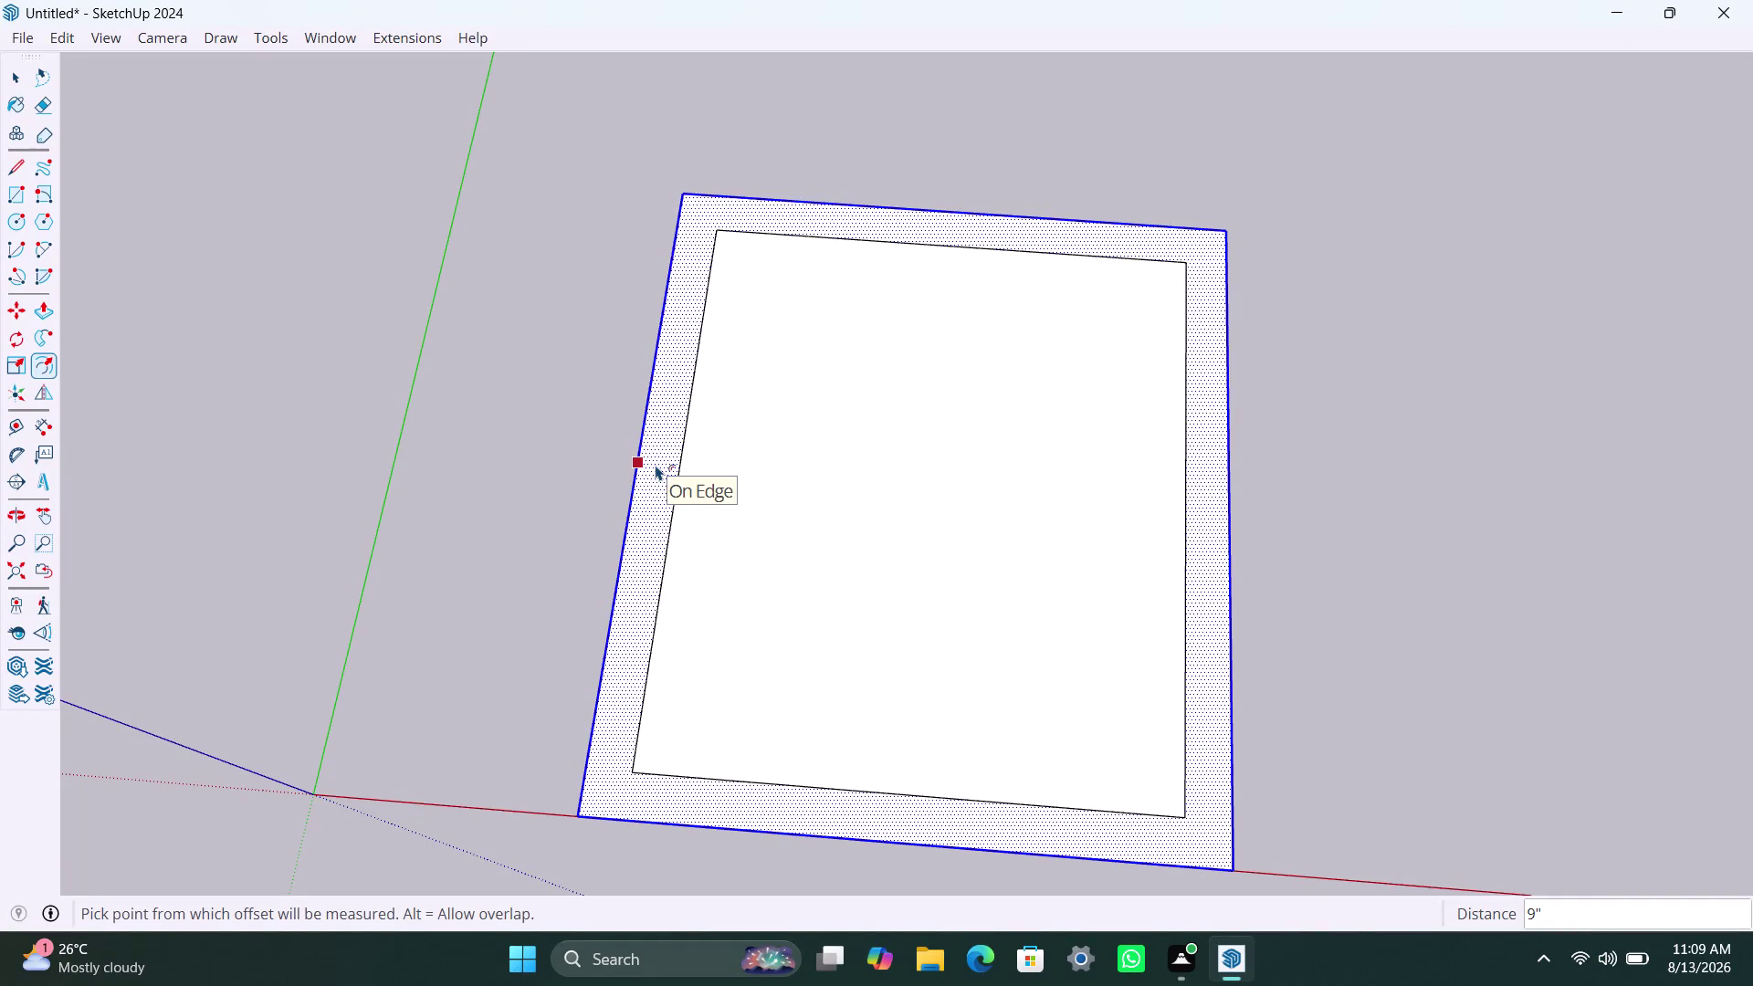
Add an extra outline inside the inner square, then undo it.
key(Escape)
click(655, 464)
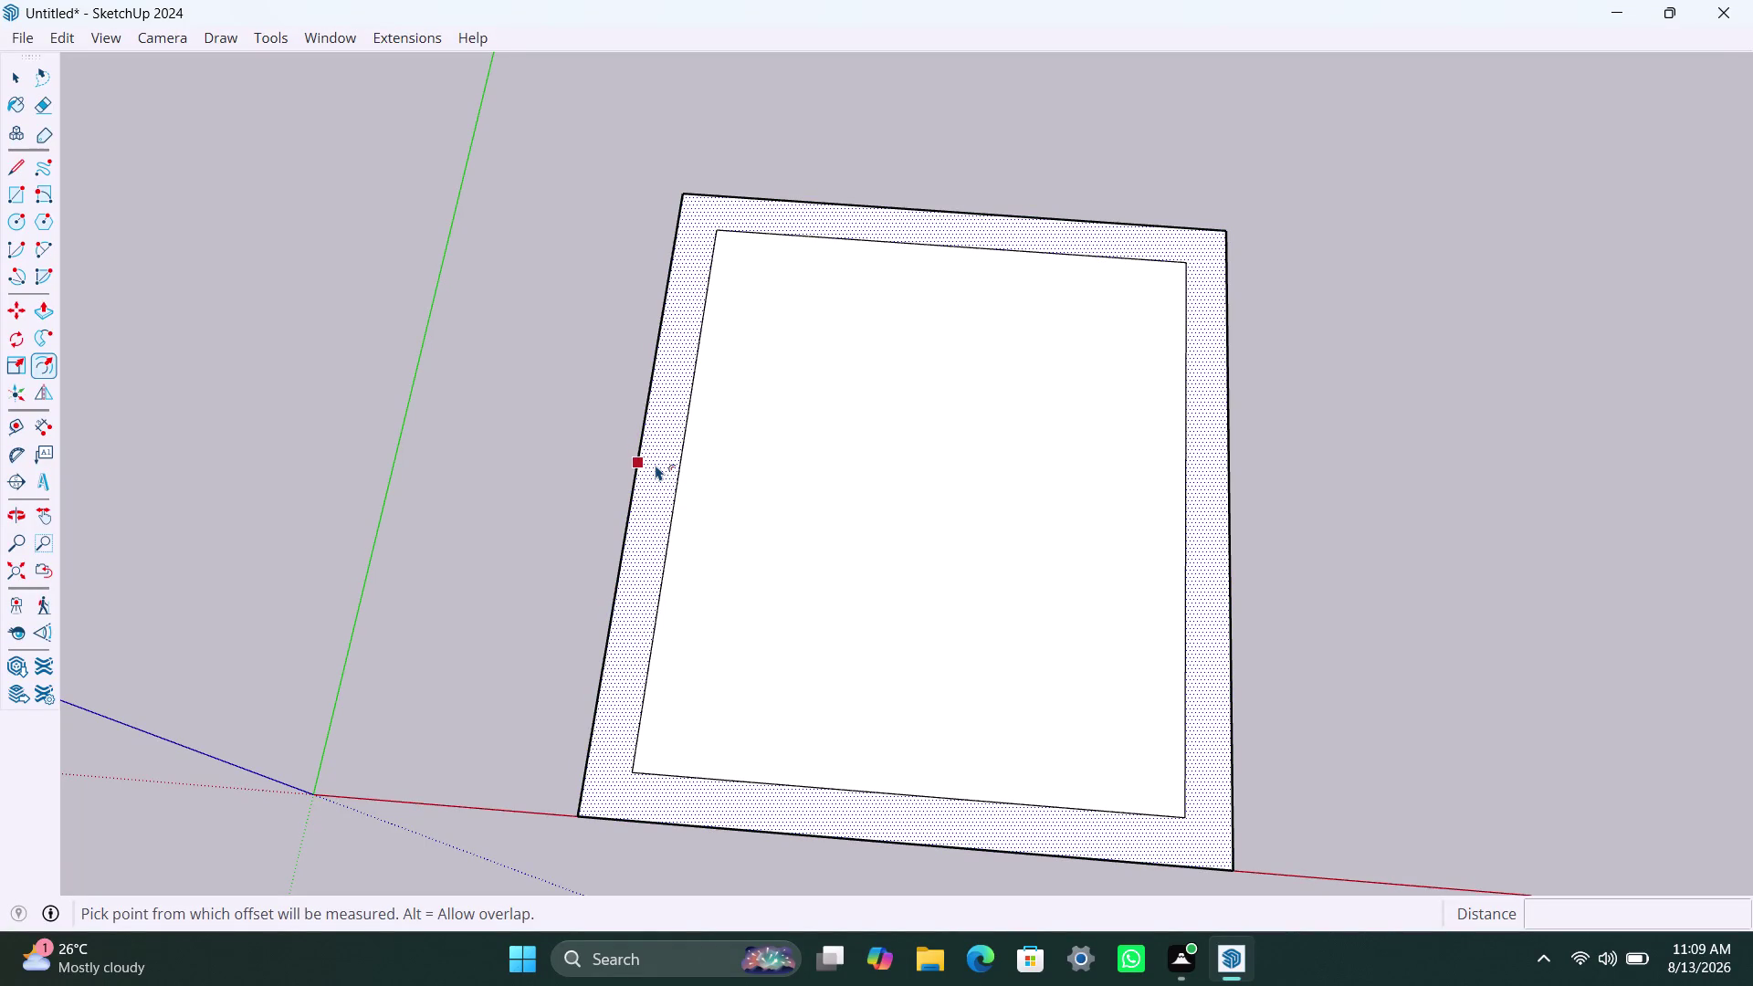
key(Escape)
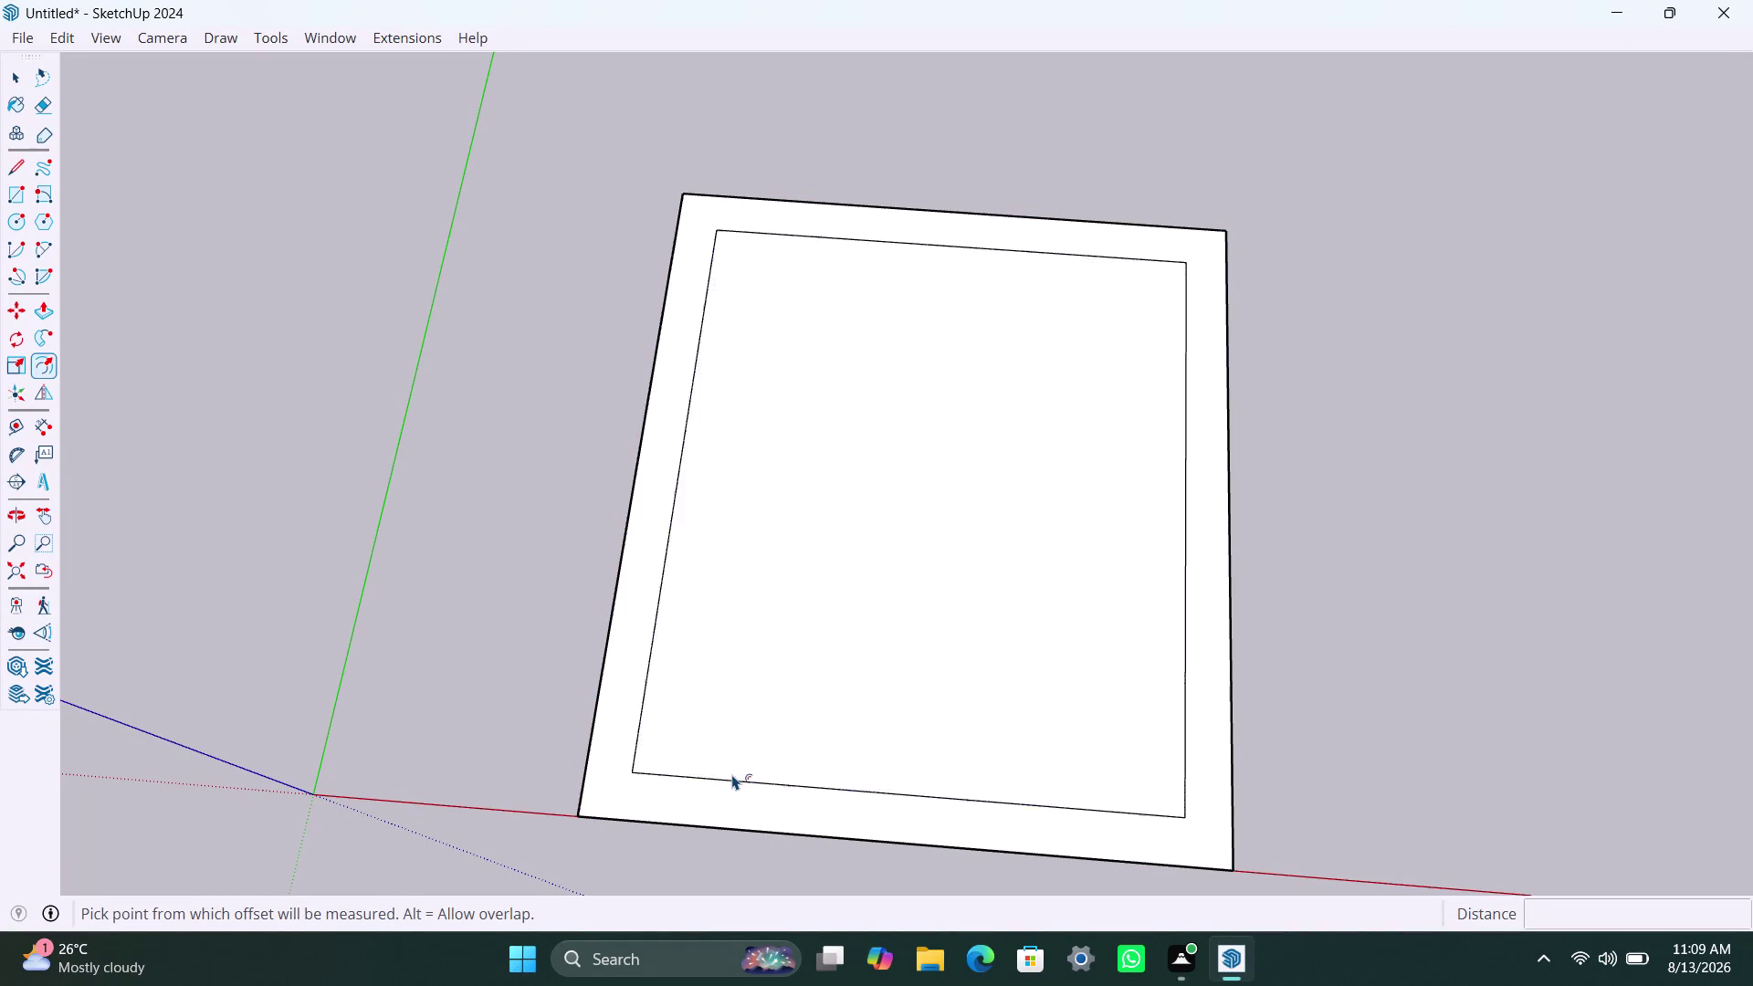
key(Escape)
click(746, 780)
double_click(761, 781)
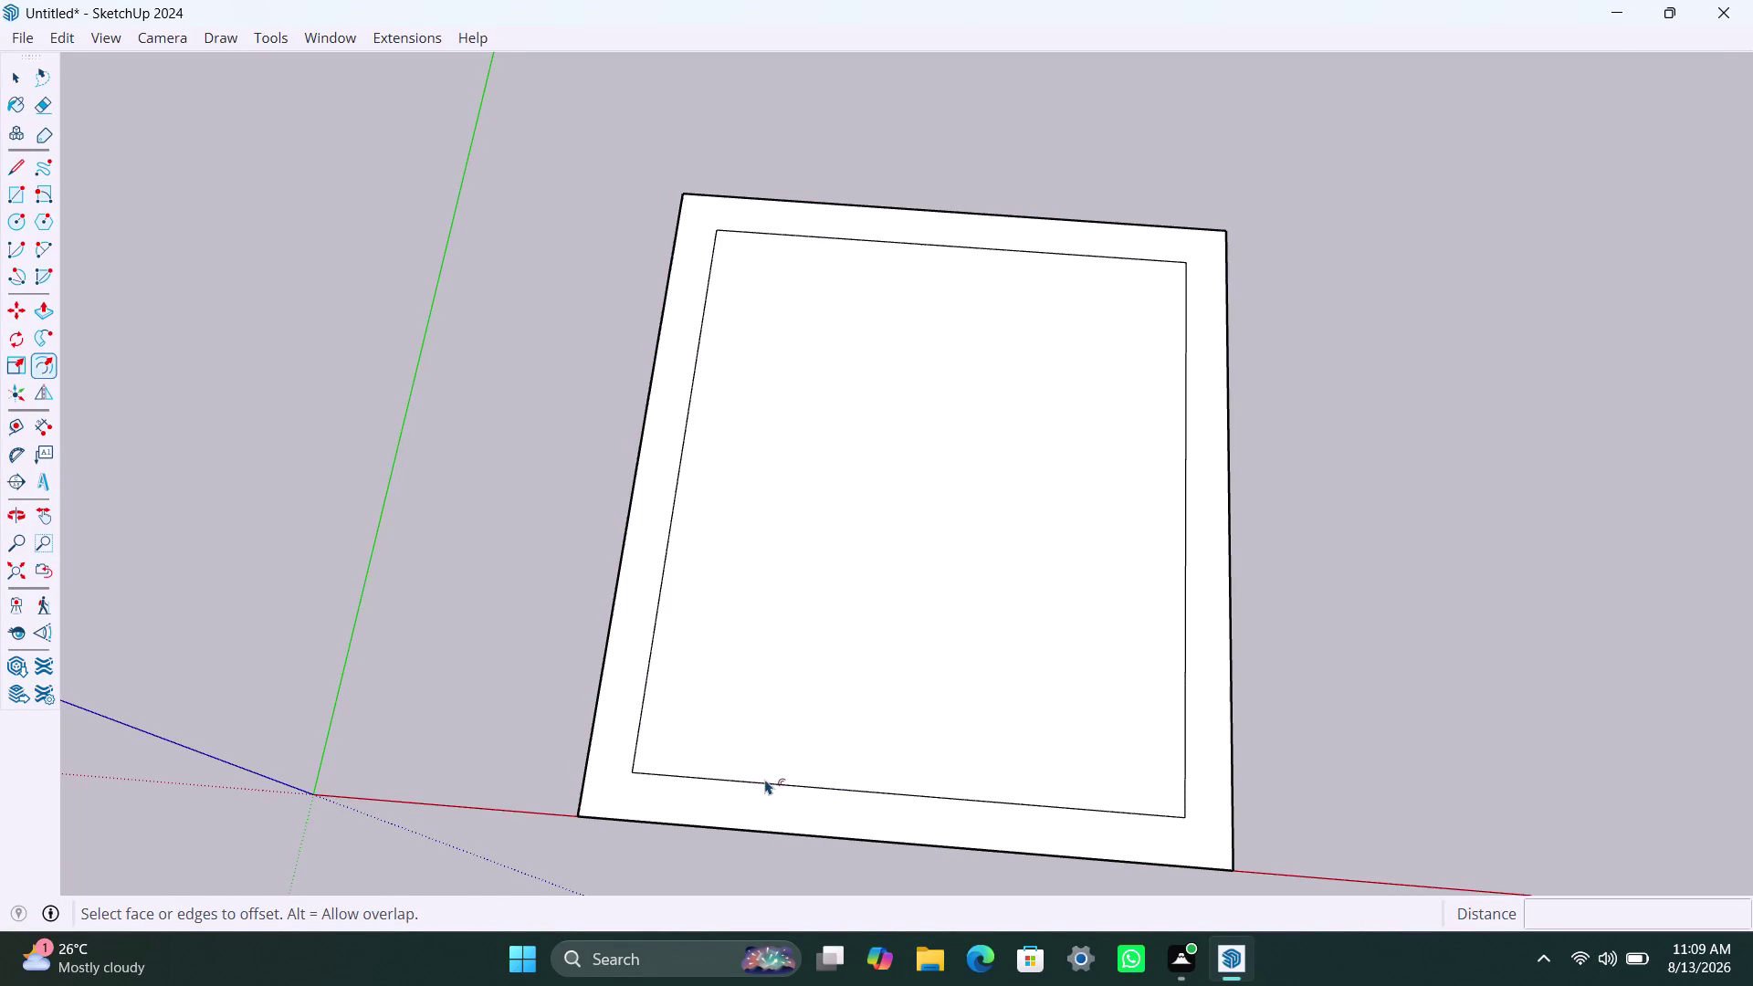
double_click(769, 779)
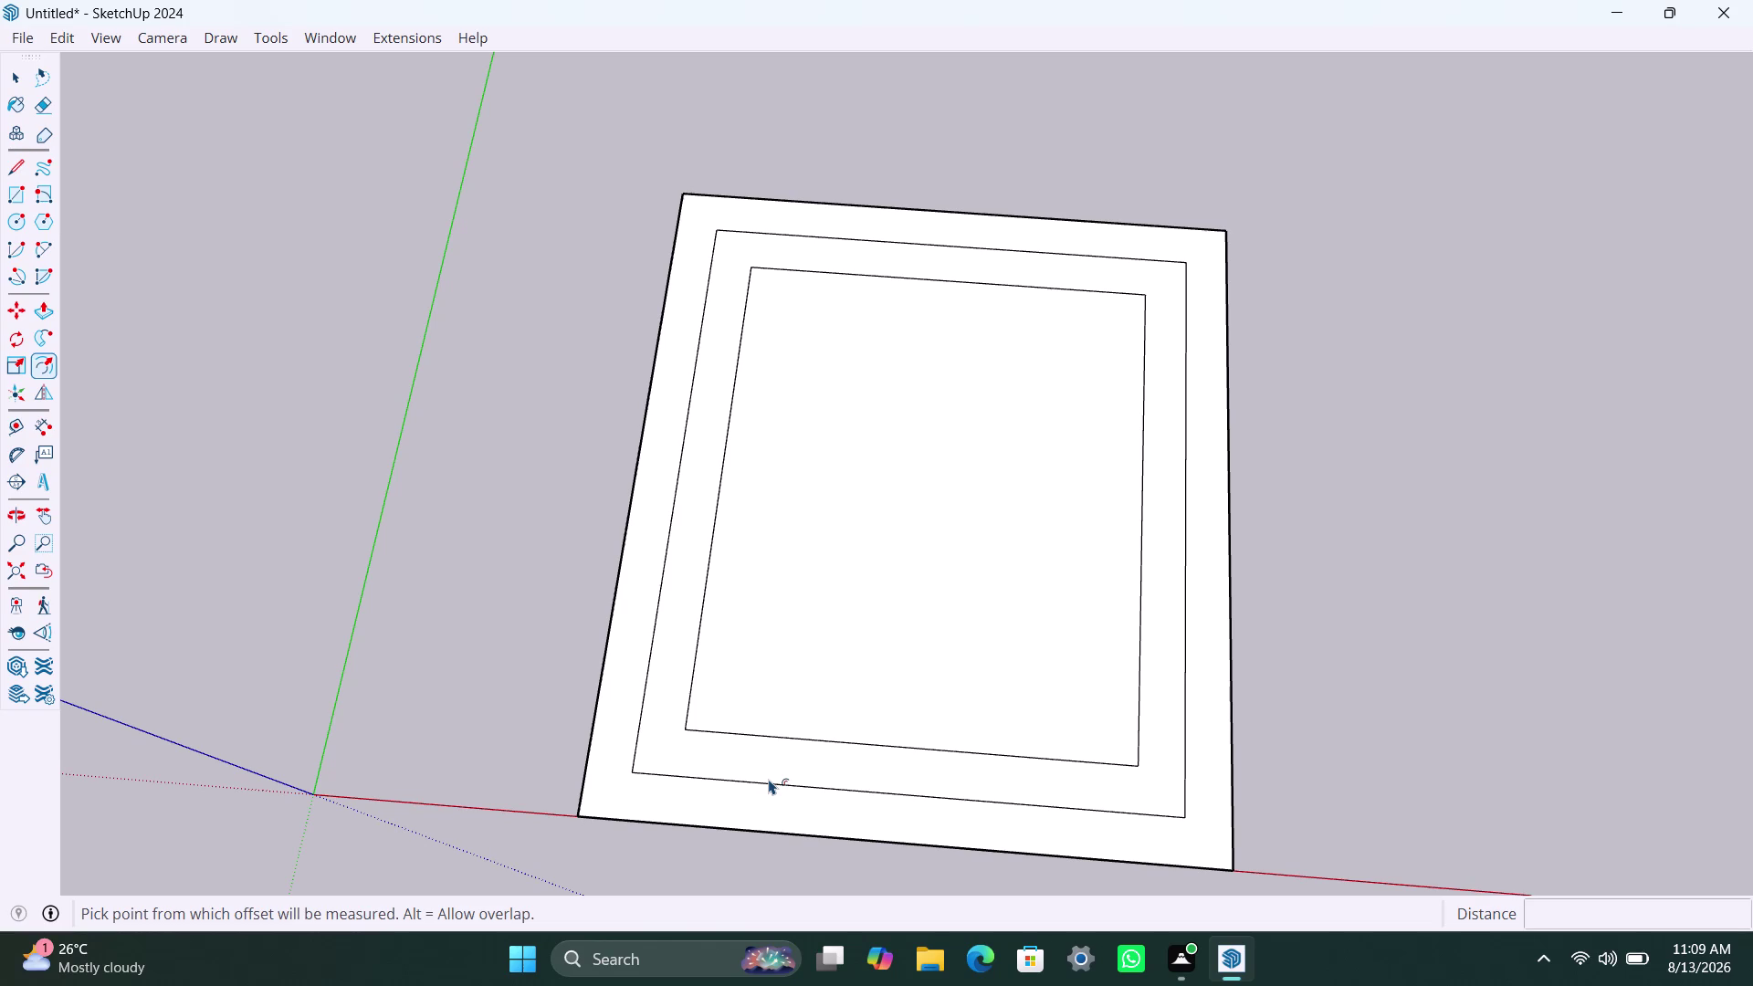
key(ctrl+z)
key(Escape)
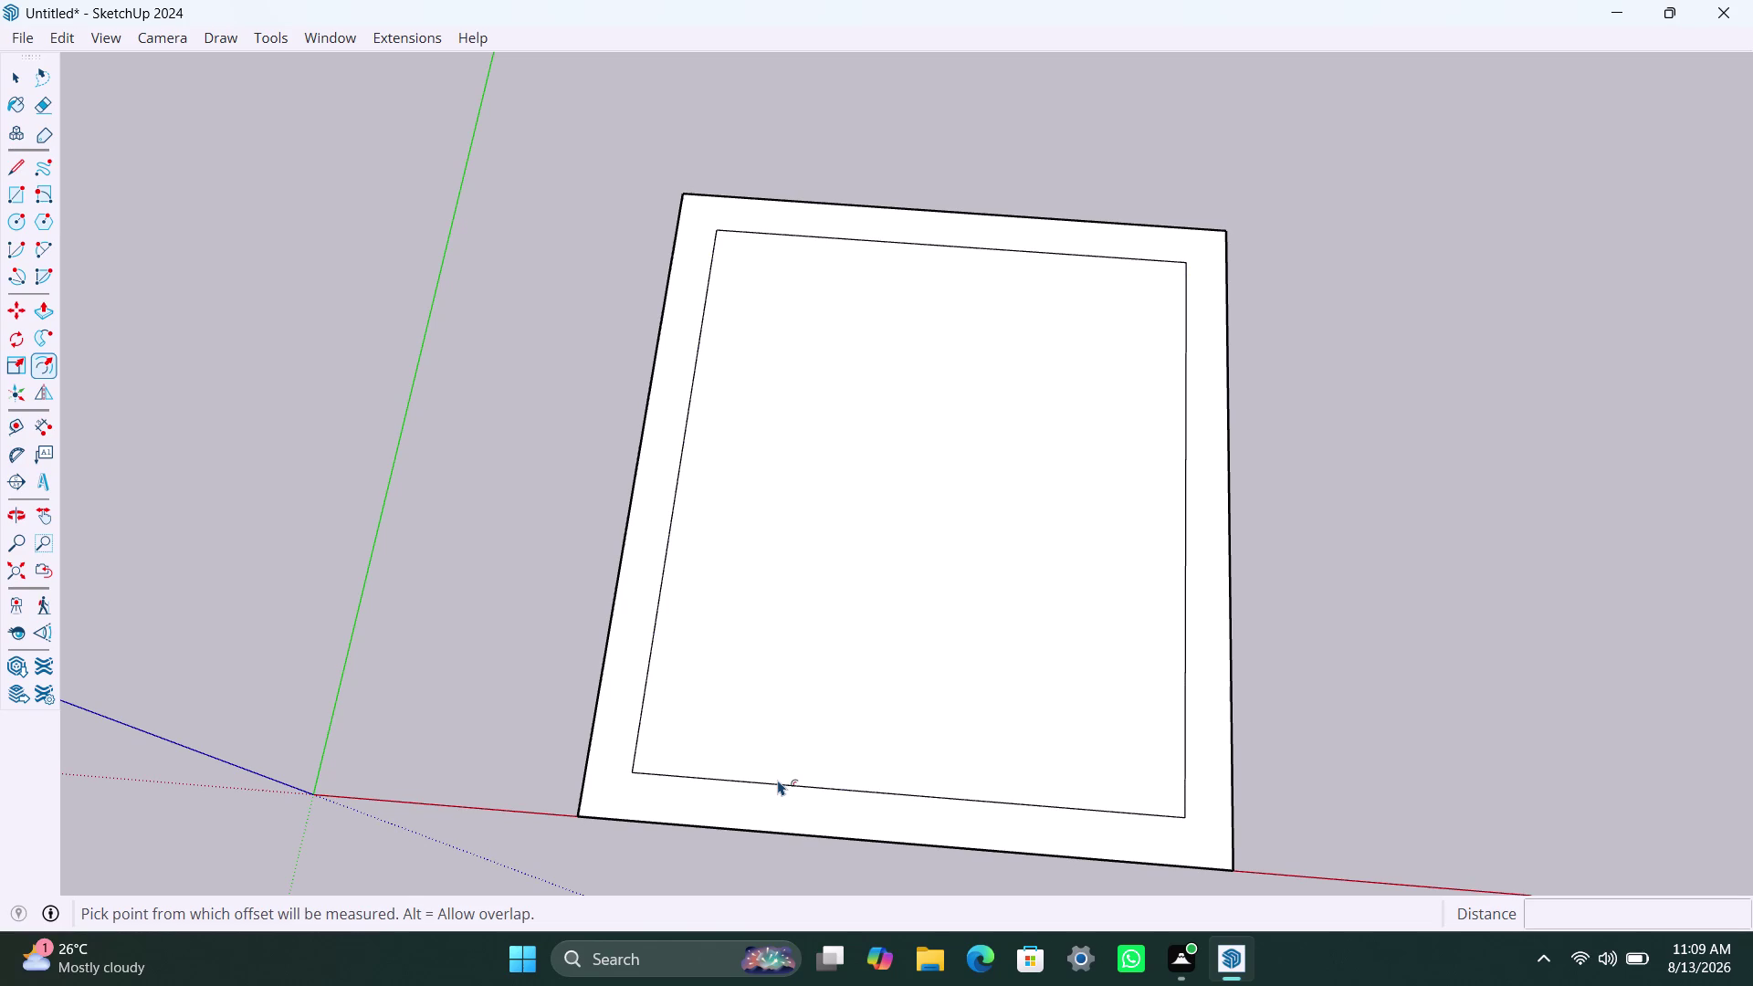
Select the inner face, then just its bottom inner edge.
key(space)
click(778, 779)
click(780, 780)
double_click(783, 785)
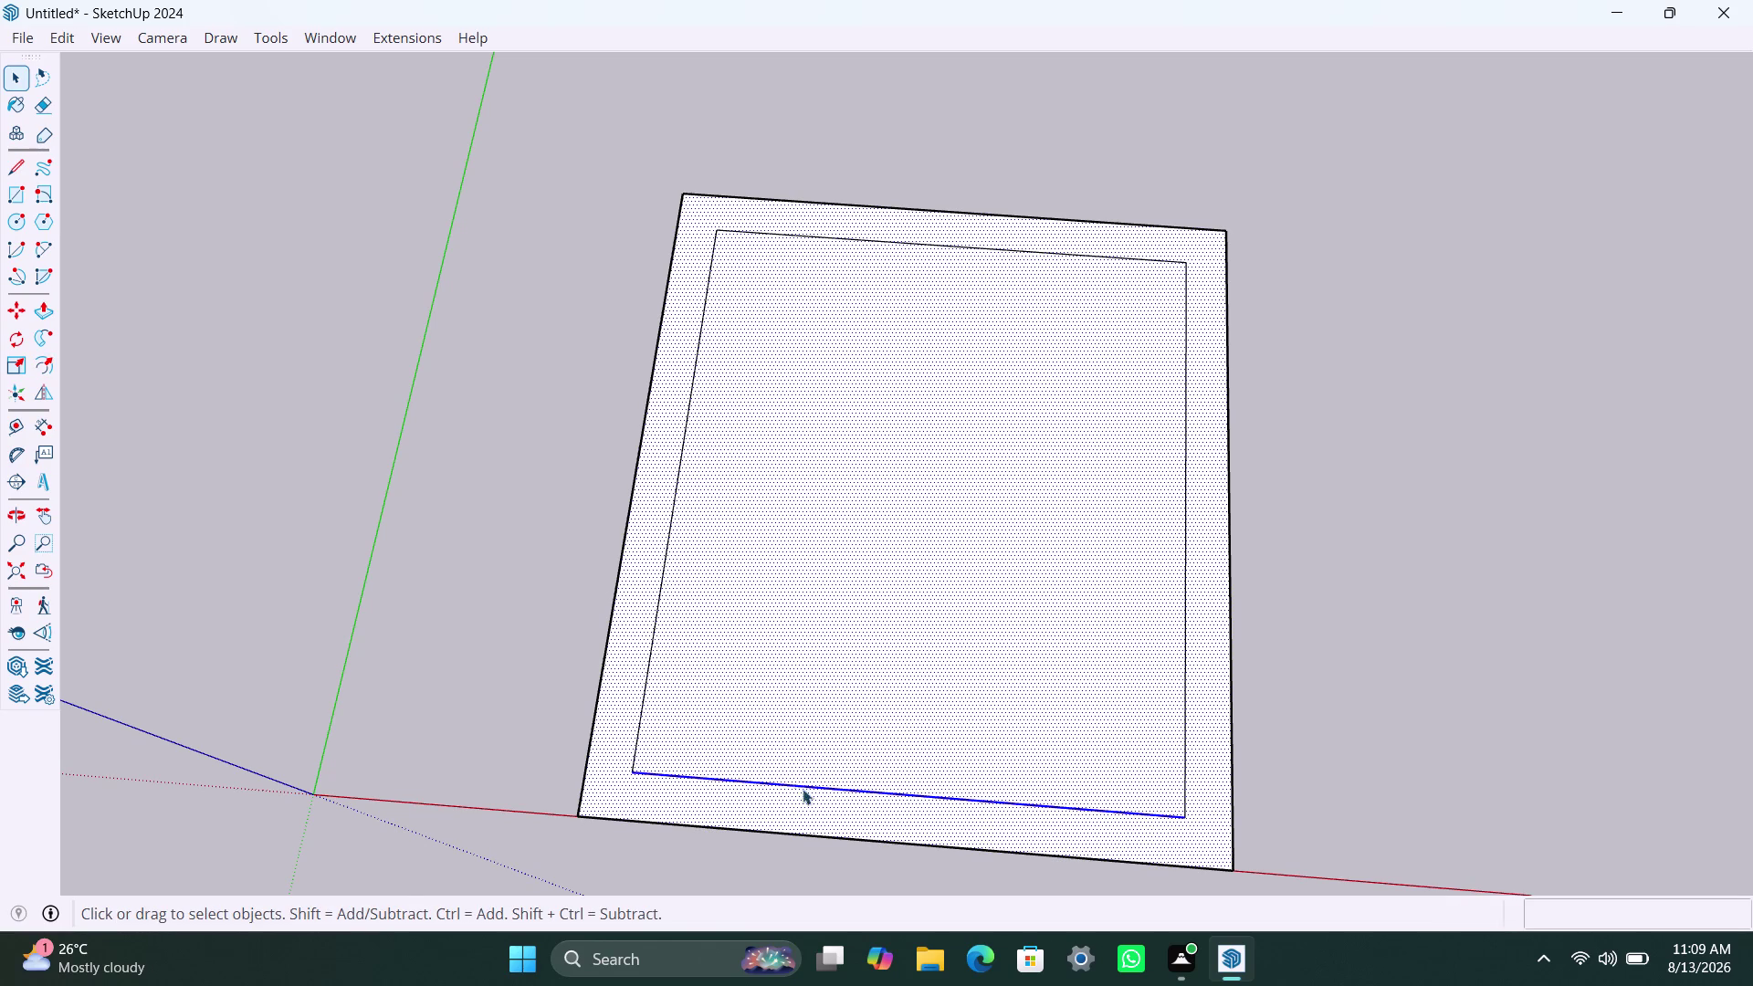
click(844, 788)
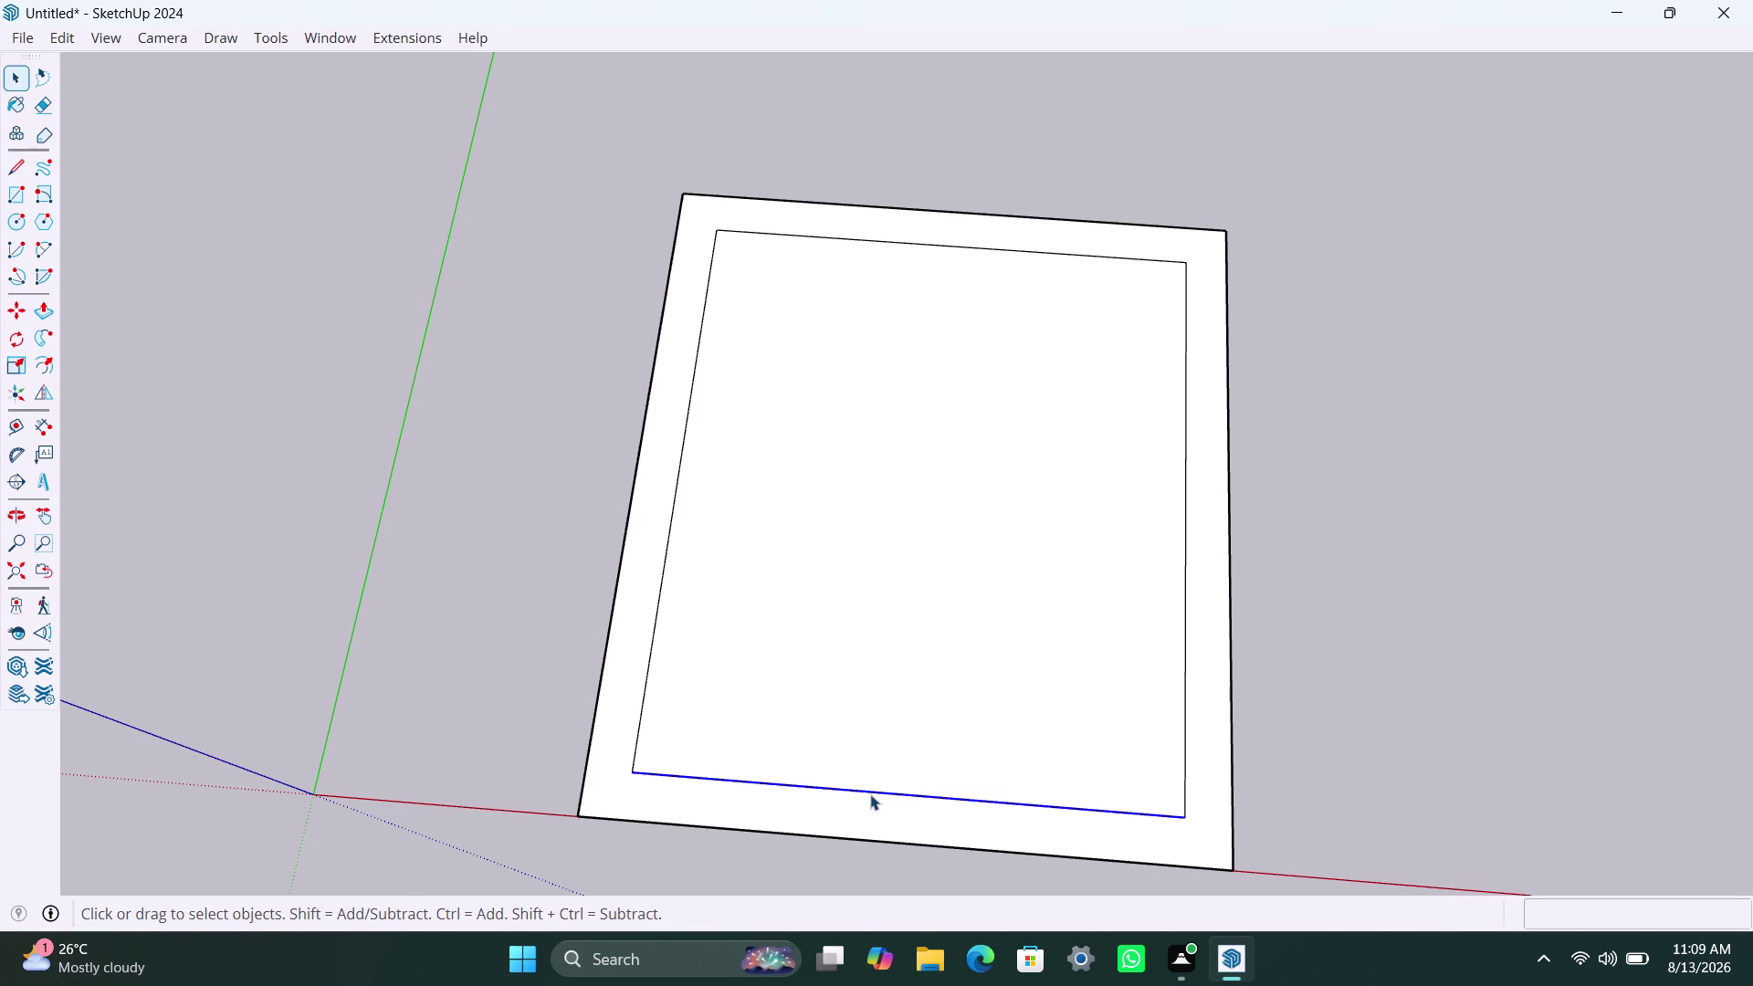
Move the bottom inner edge onto the outer bottom edge, then undo the move.
key(m)
click(870, 792)
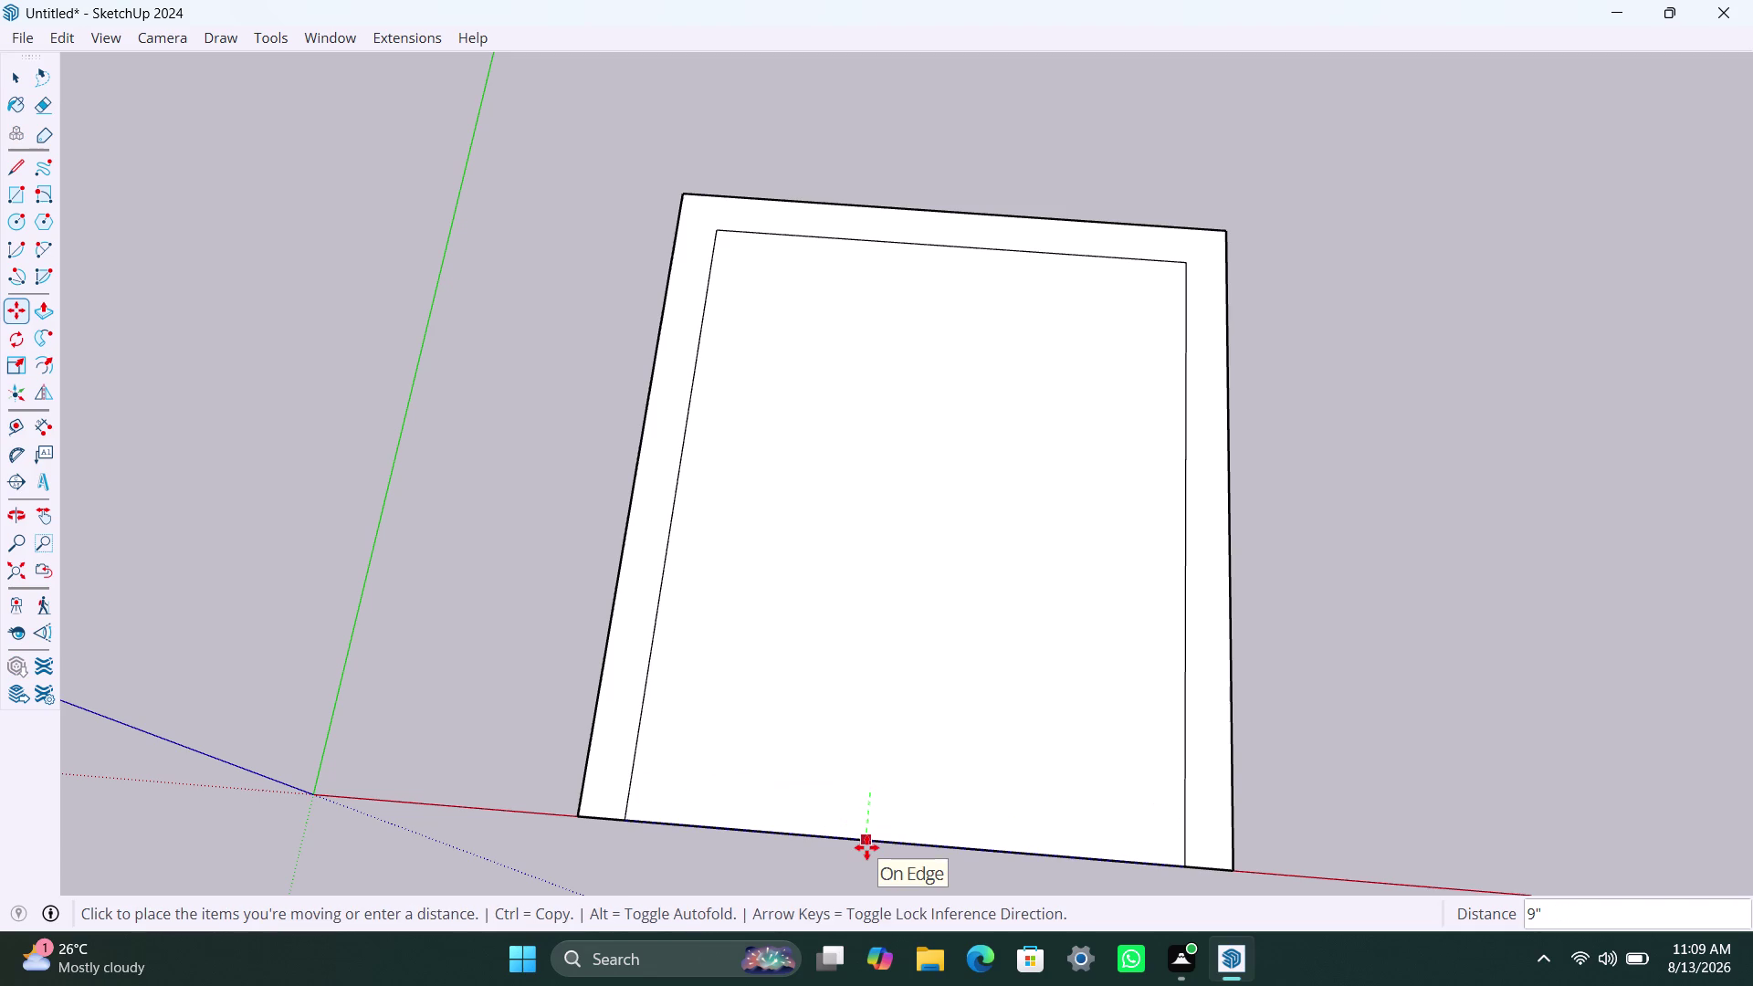
click(867, 847)
key(Escape)
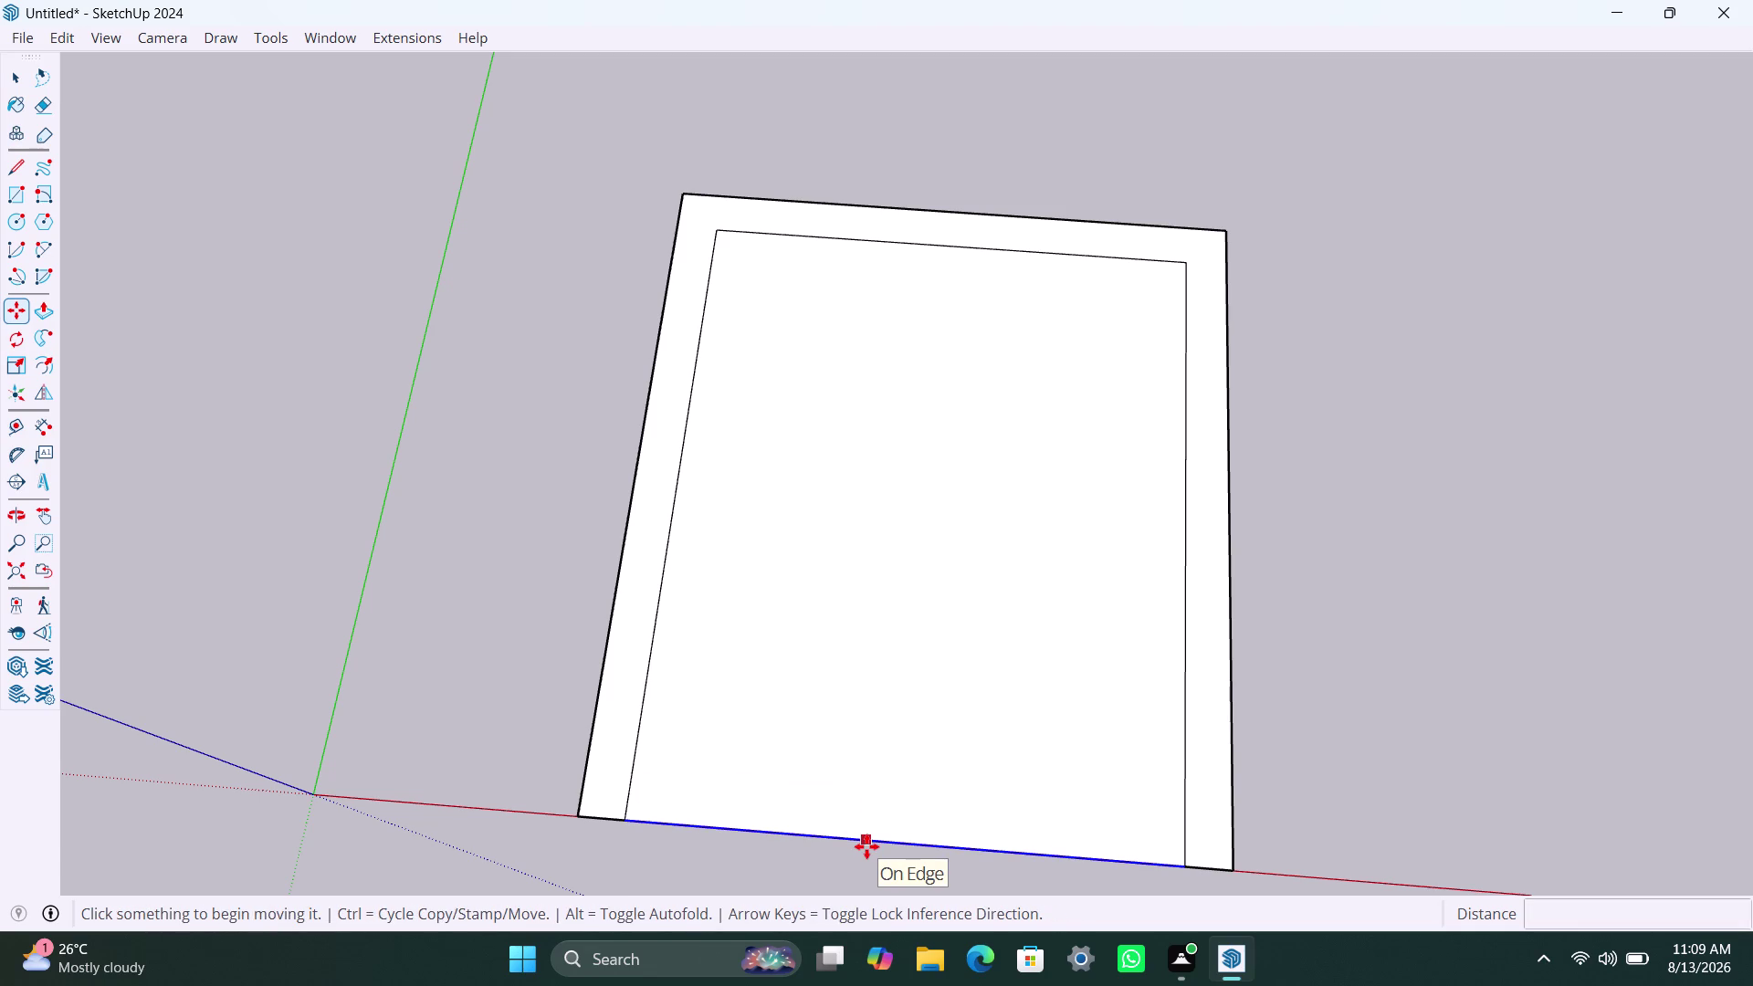
key(Escape)
key(ctrl+z)
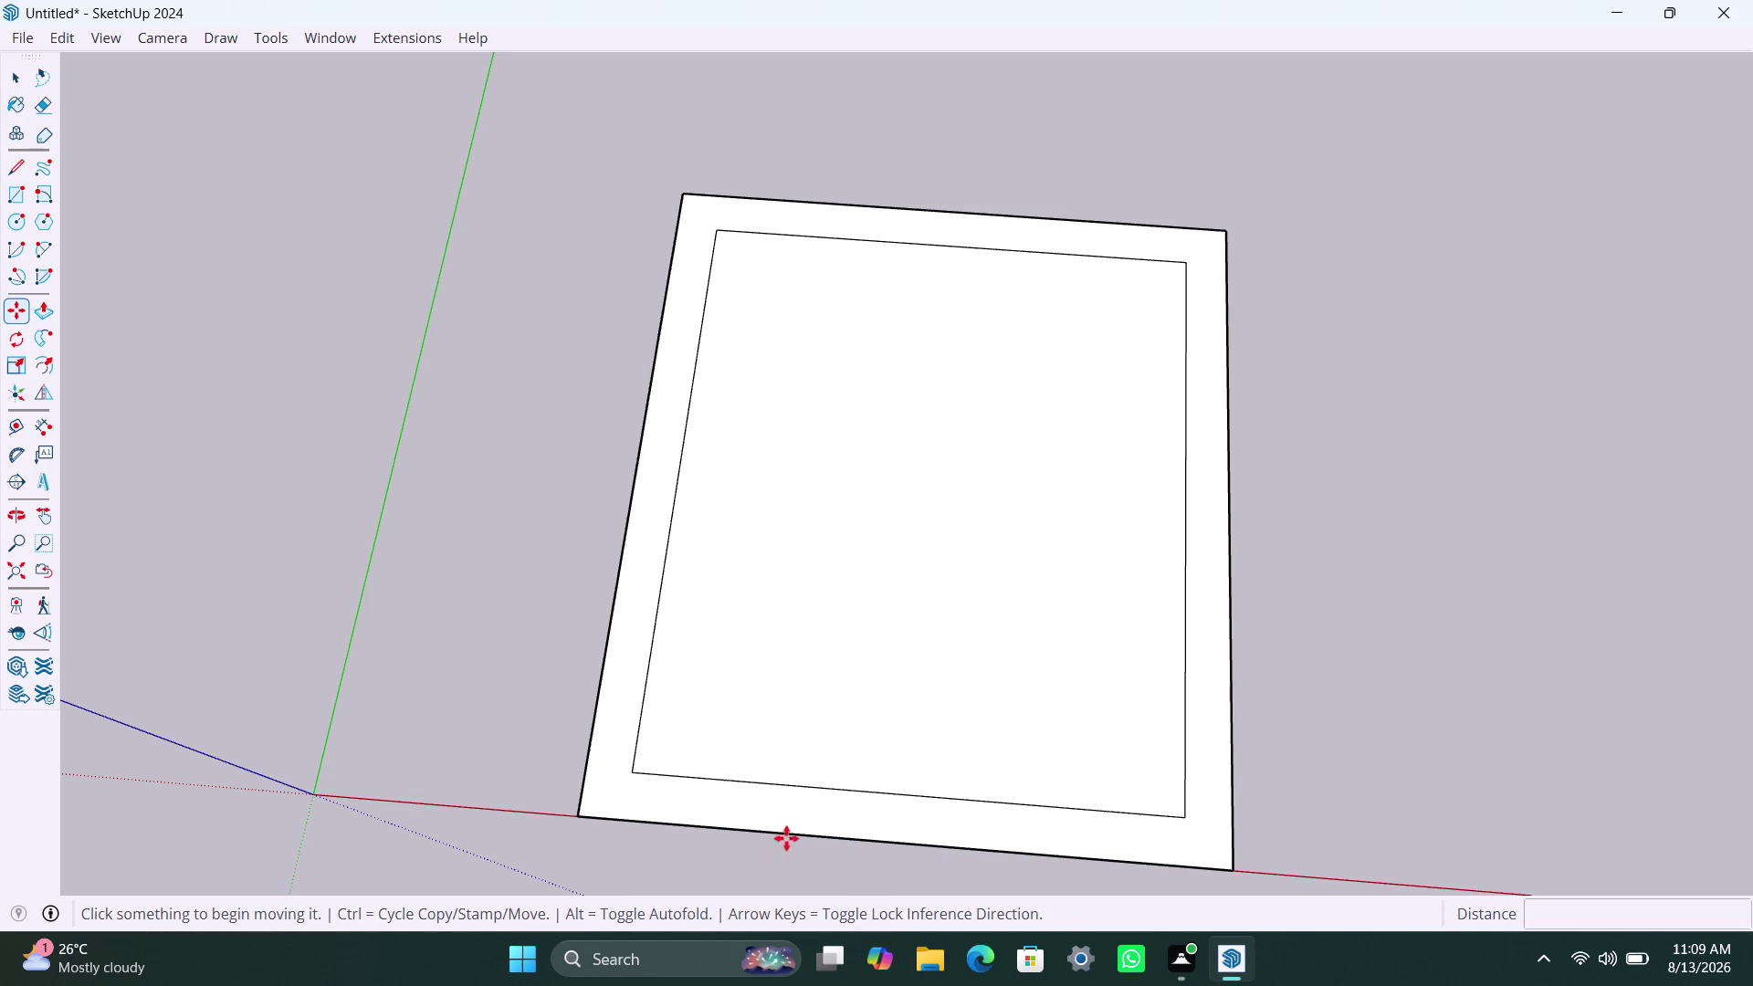
key(Escape)
key(Escape)
key(Escape)
key(Escape)
key(Escape)
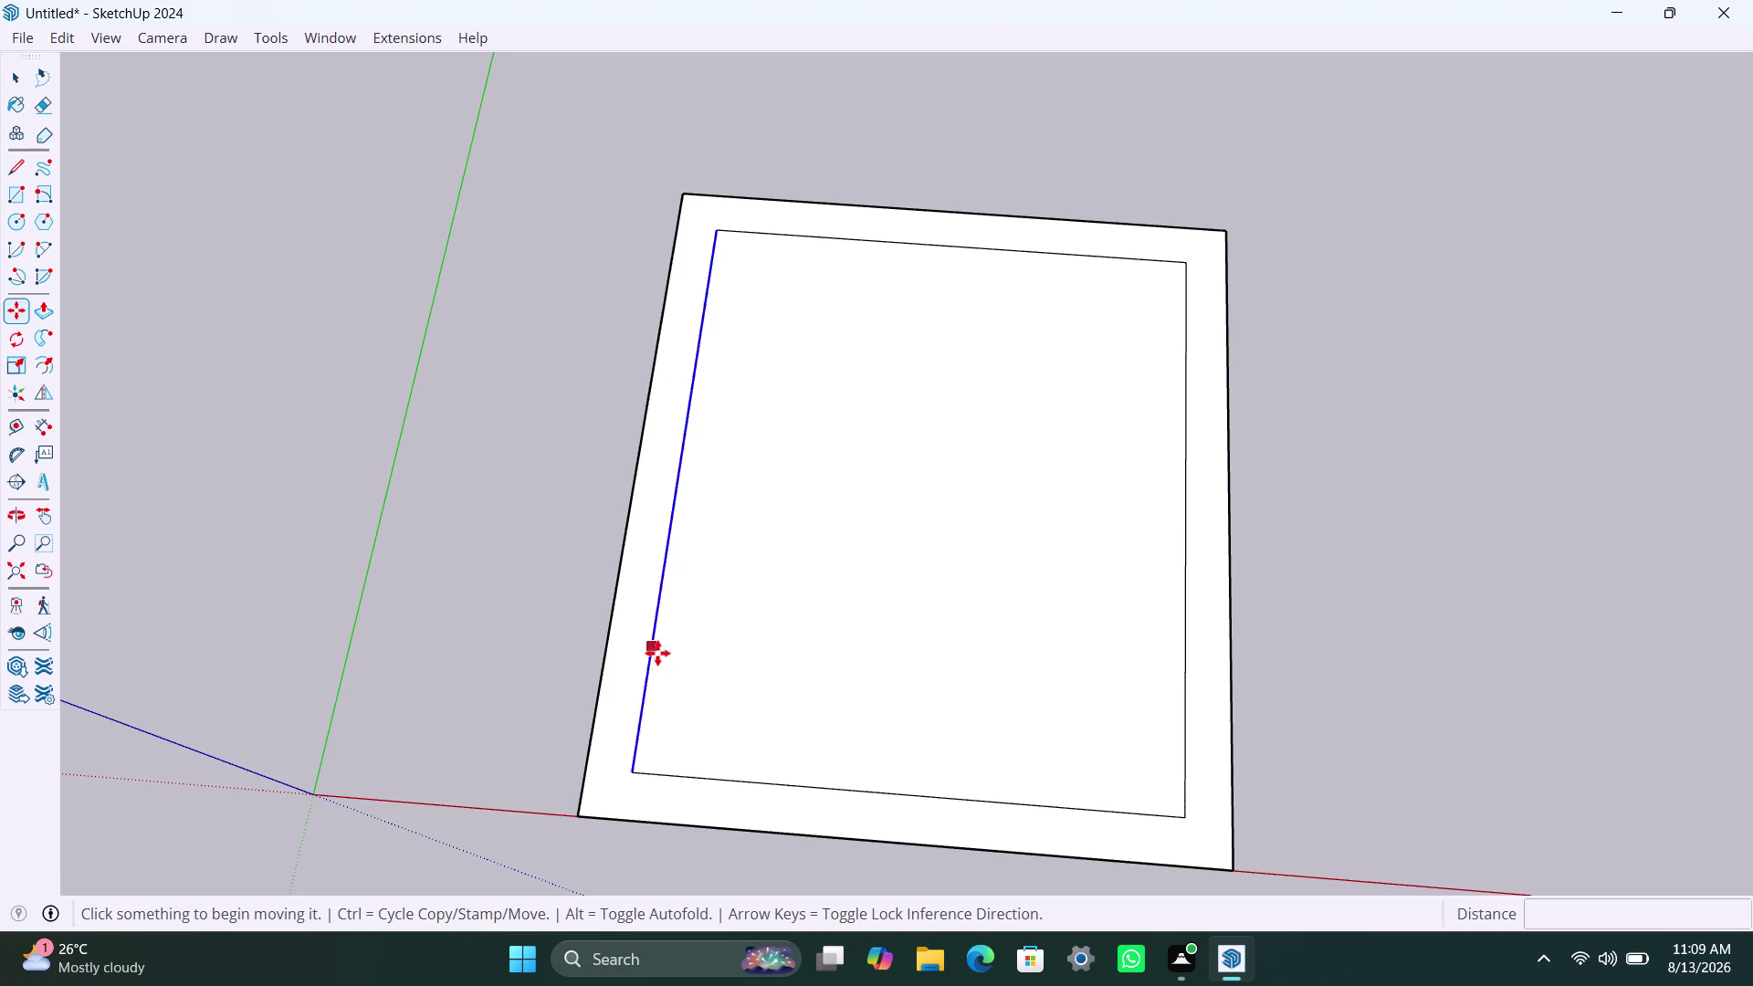
key(space)
Push/Pull the outer border ring up 10'6" into walls.
key(p)
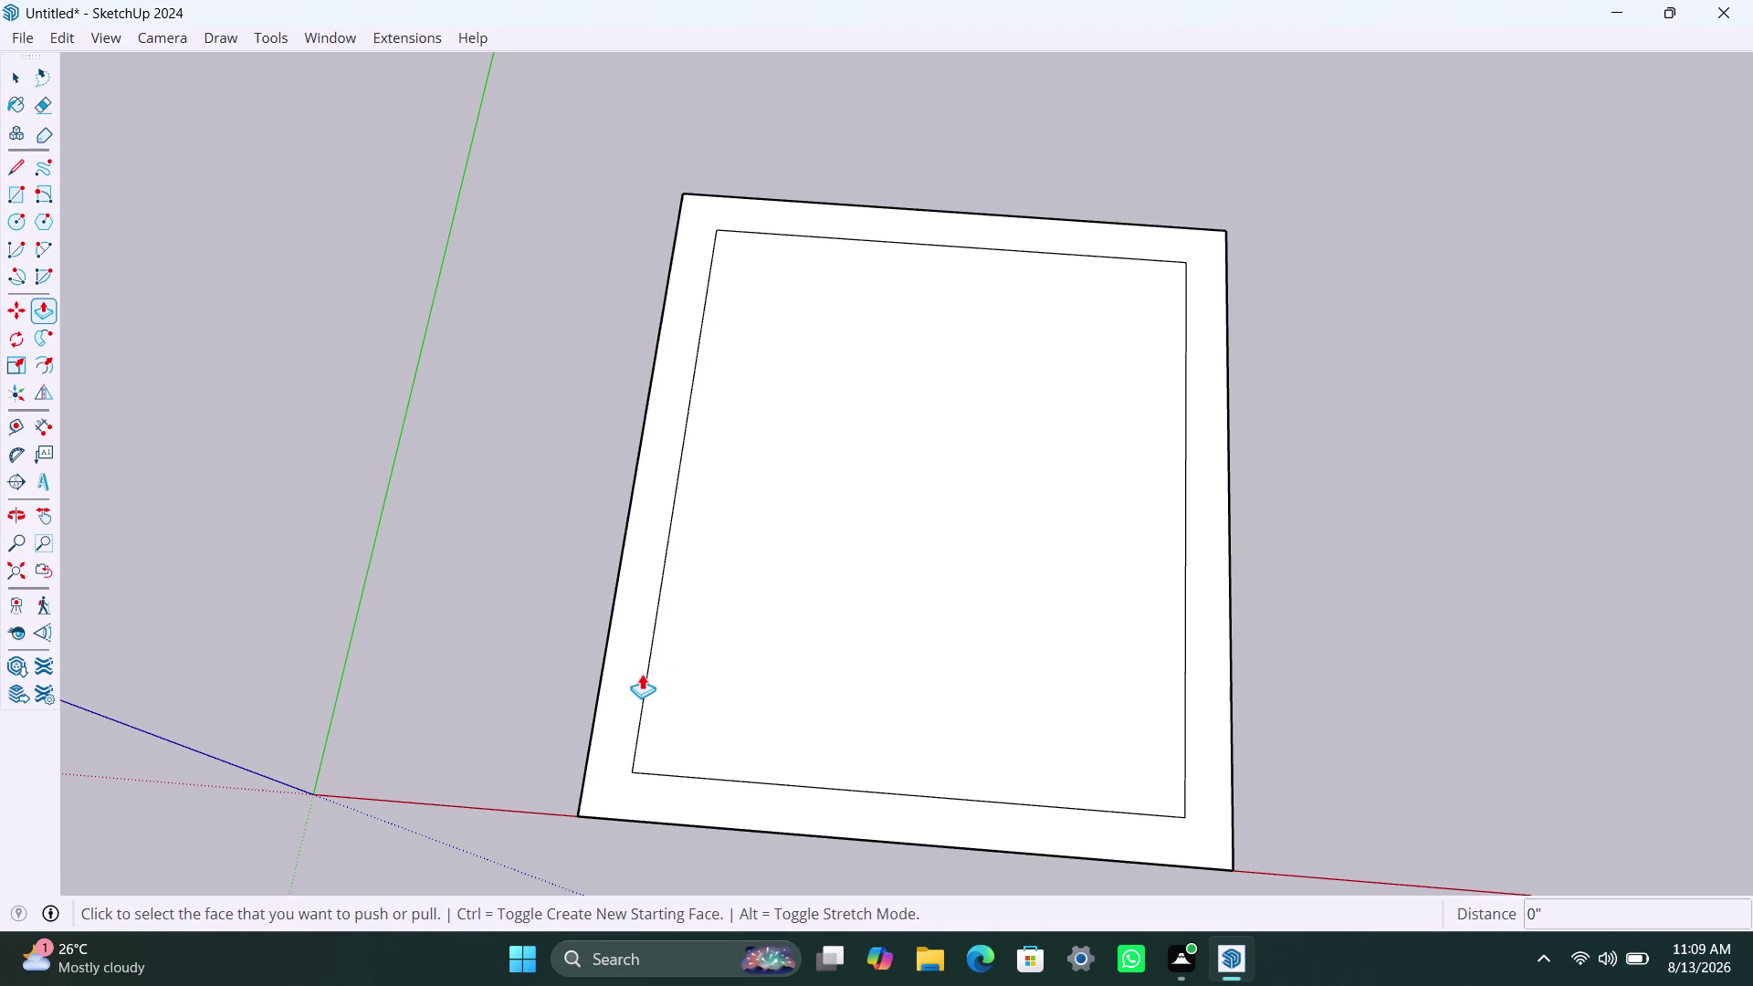
click(628, 671)
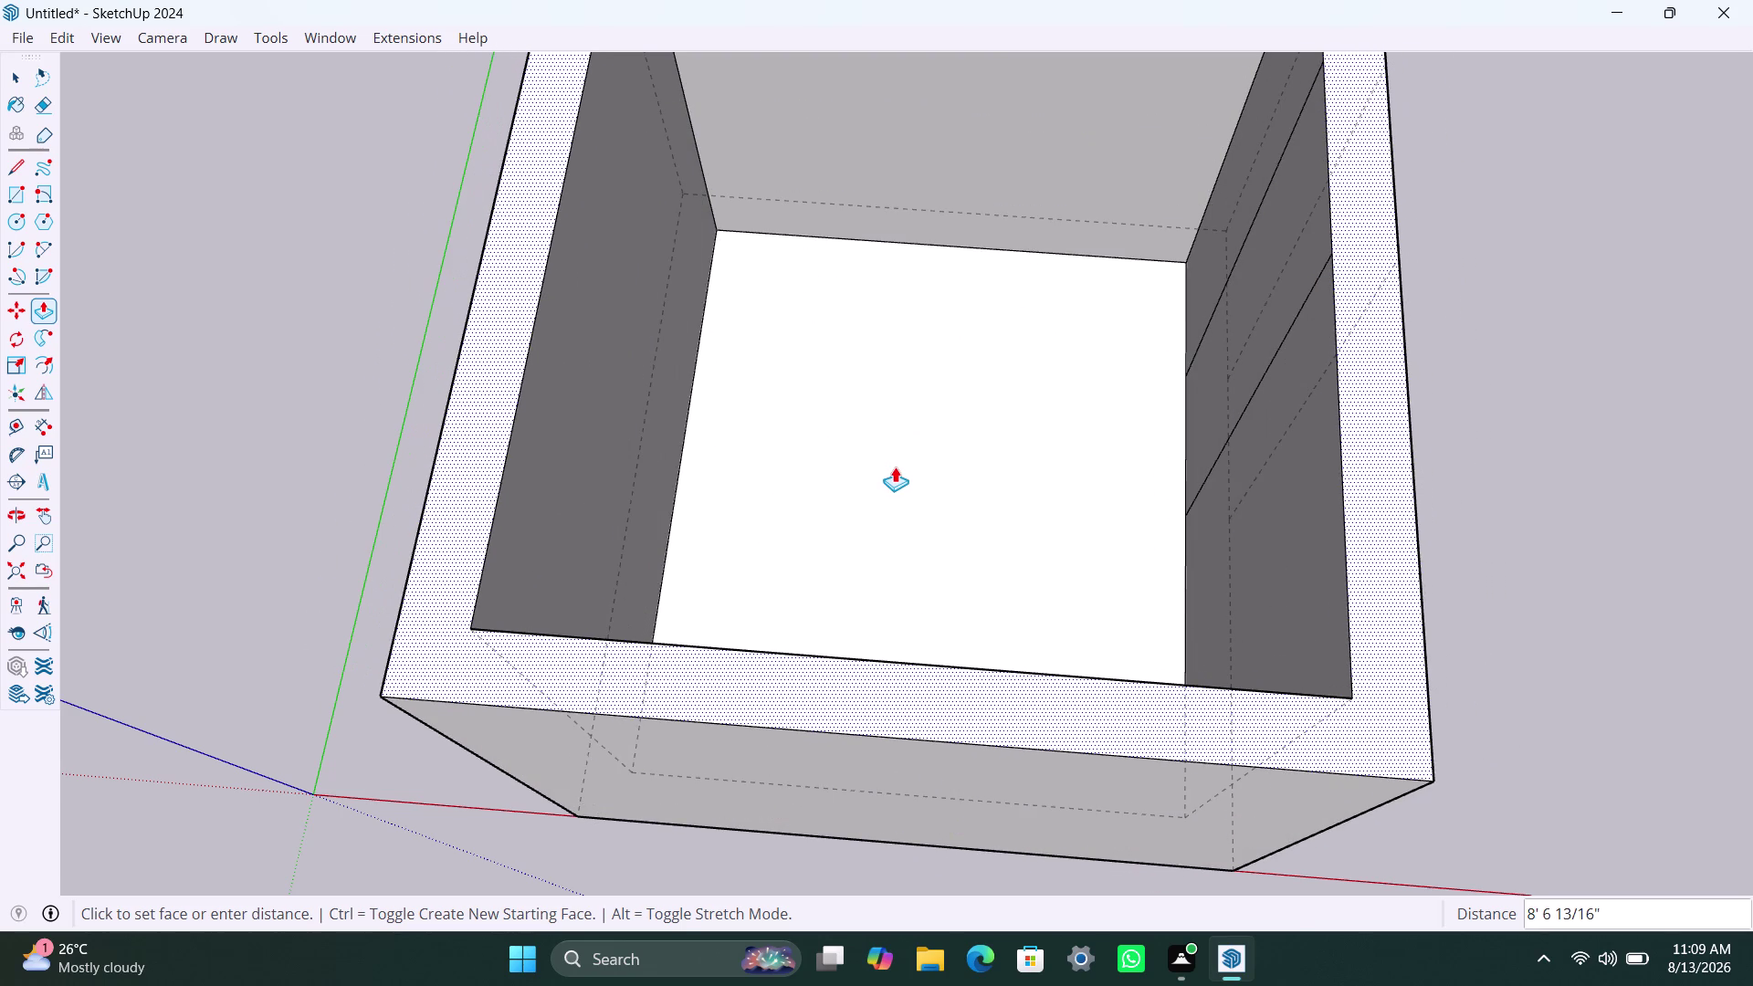
text(10')
text(6")
key(Return)
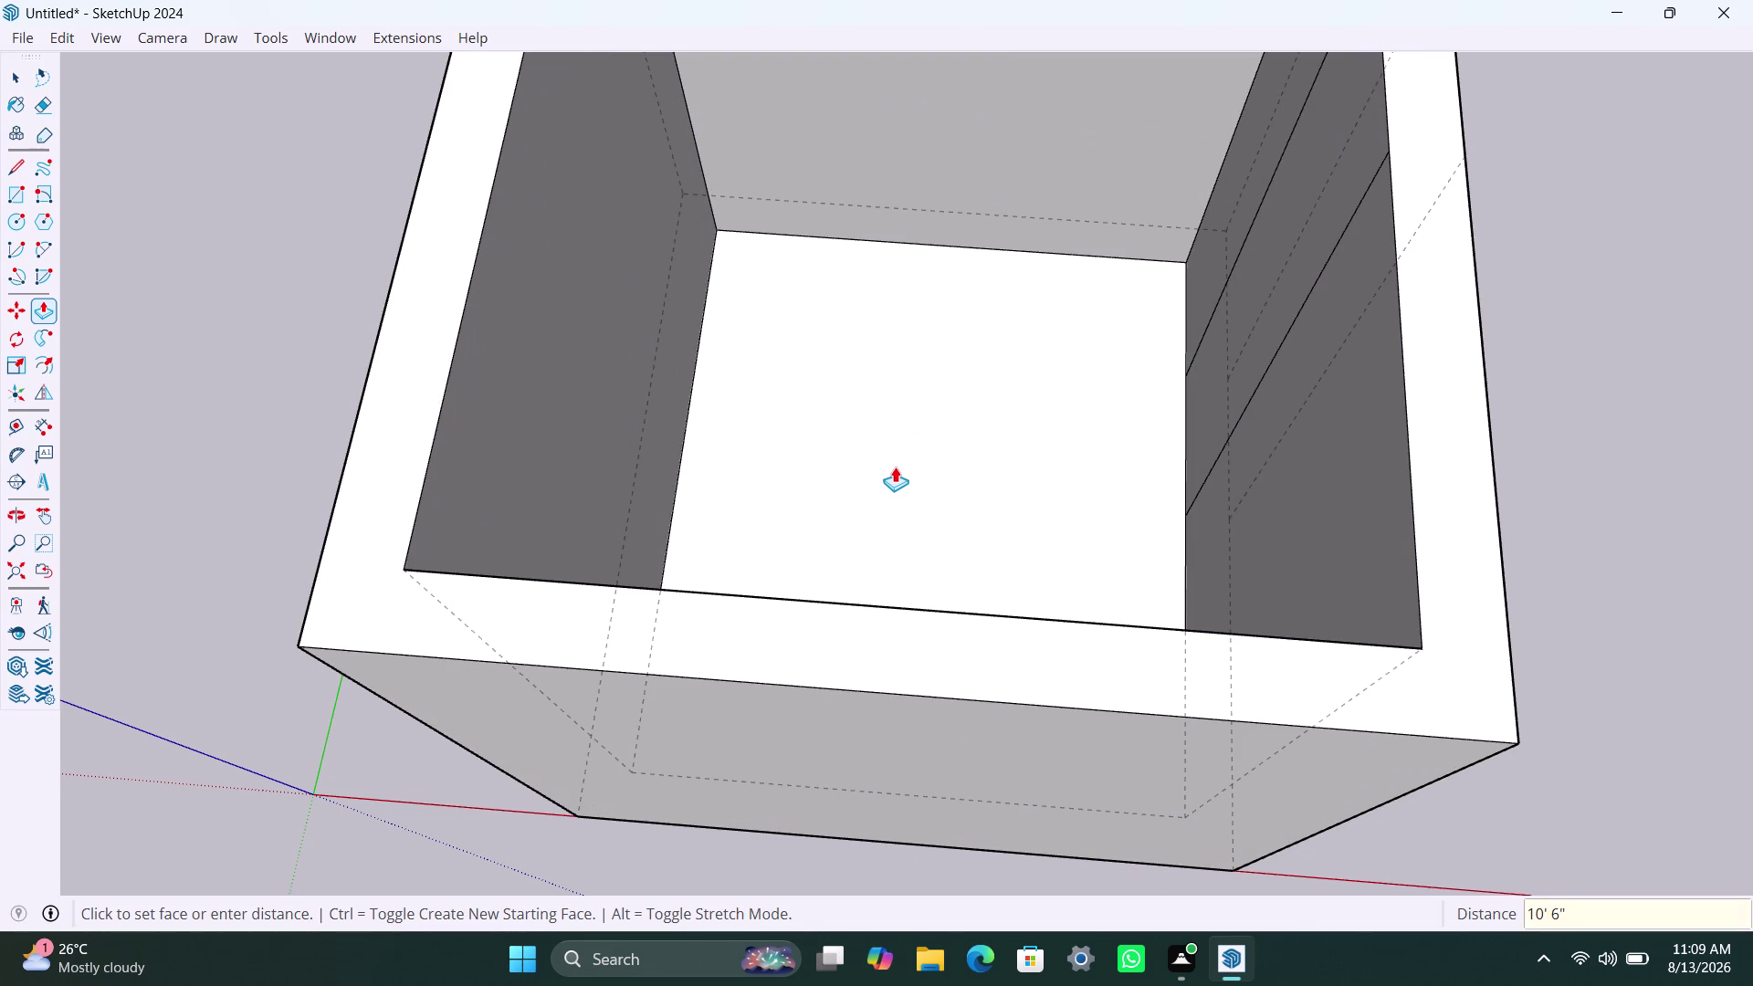
key(Escape)
scroll(down, 3)
scroll(up, 3)
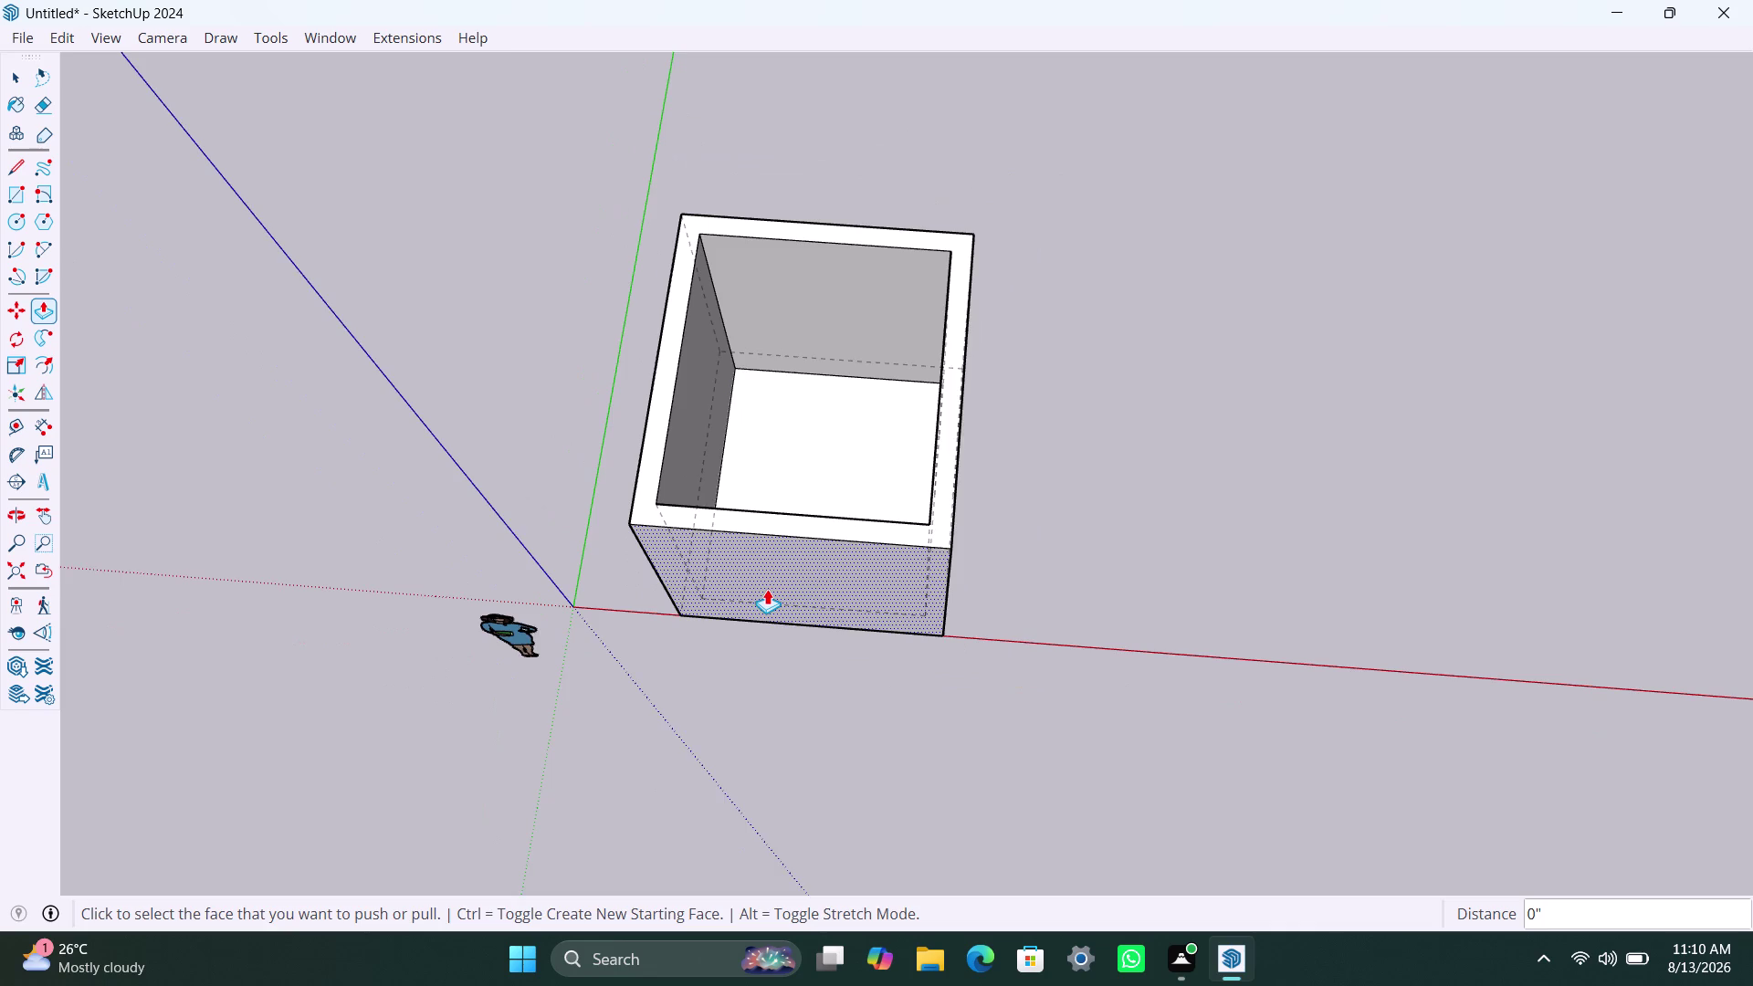
scroll(up, 3)
middle_drag(678, 573, 834, 543)
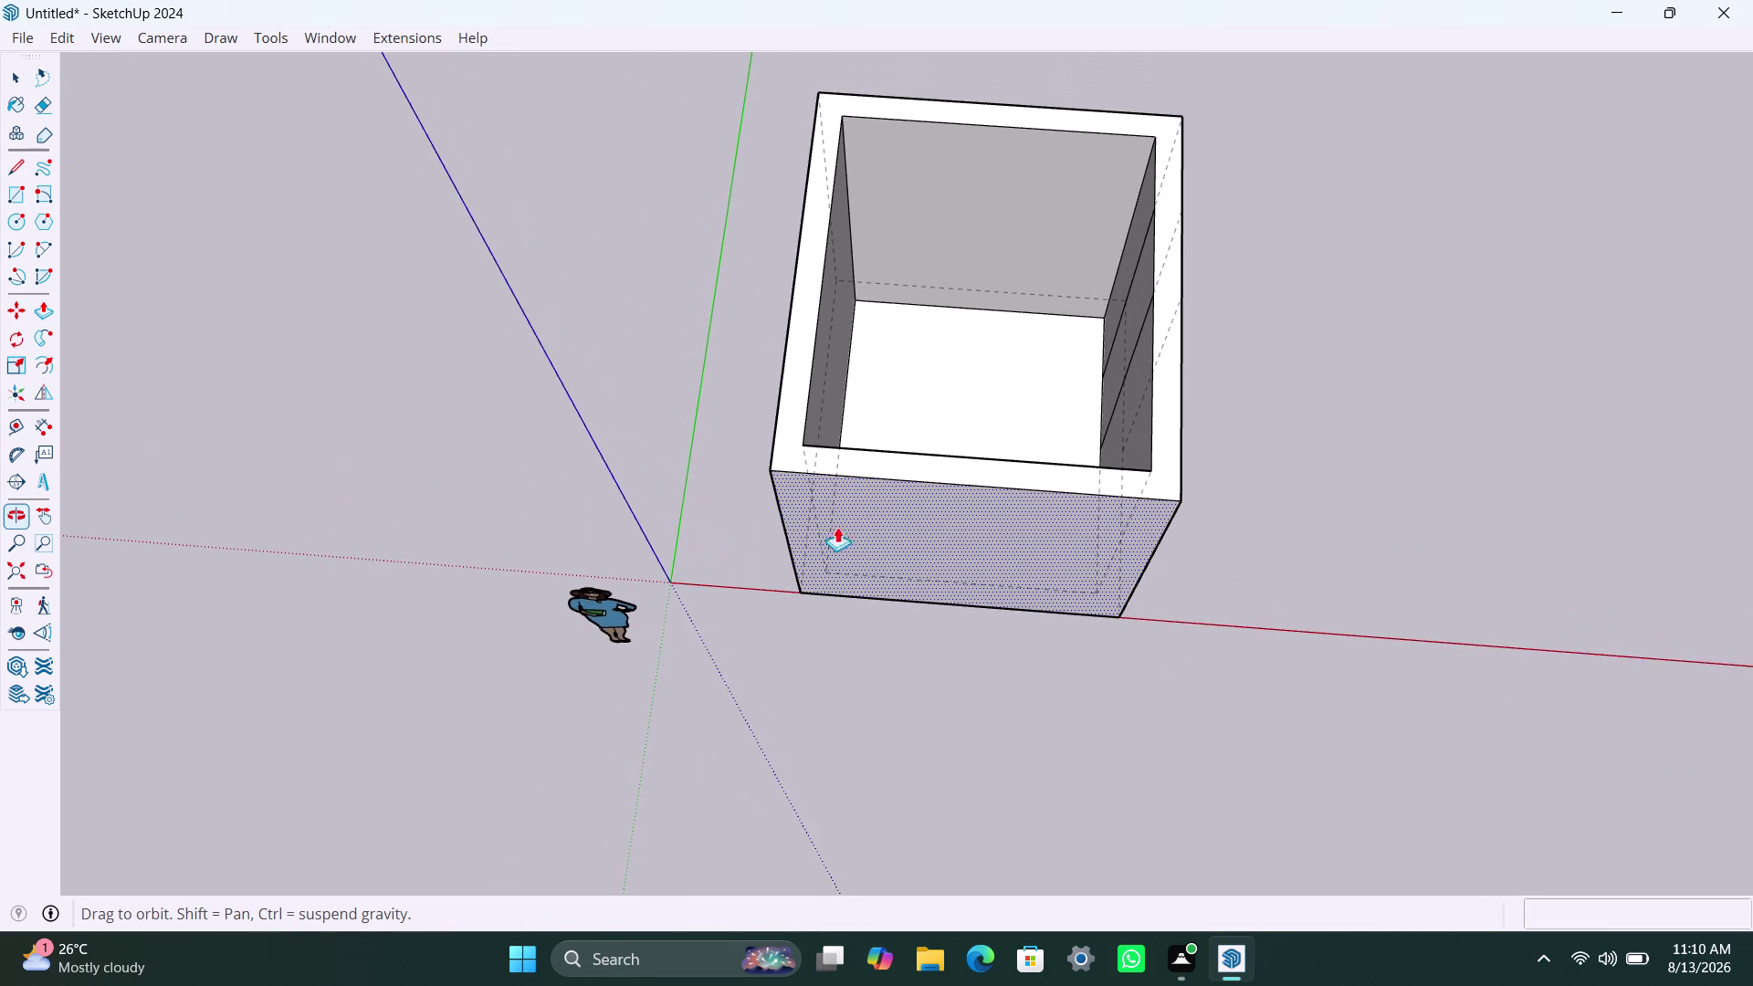
scroll(up, 3)
key(space)
key(space)
key(space)
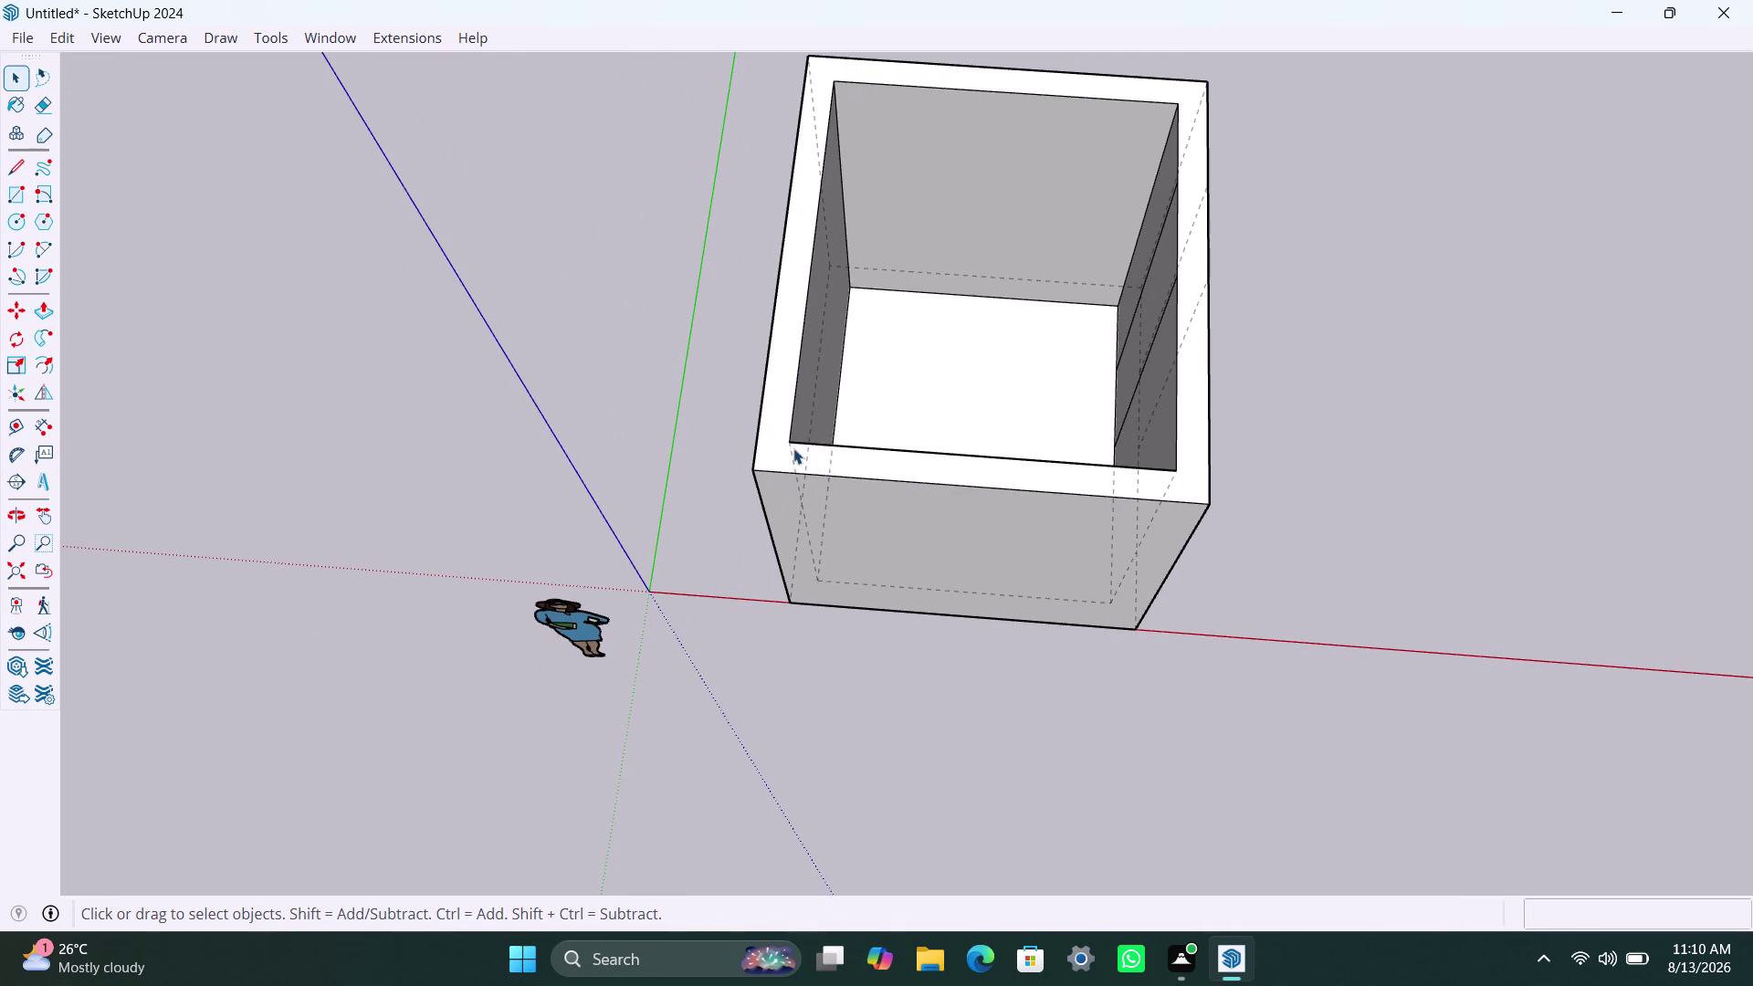
scroll(down, 3)
middle_drag(1132, 421, 912, 395)
middle_drag(1034, 478, 672, 298)
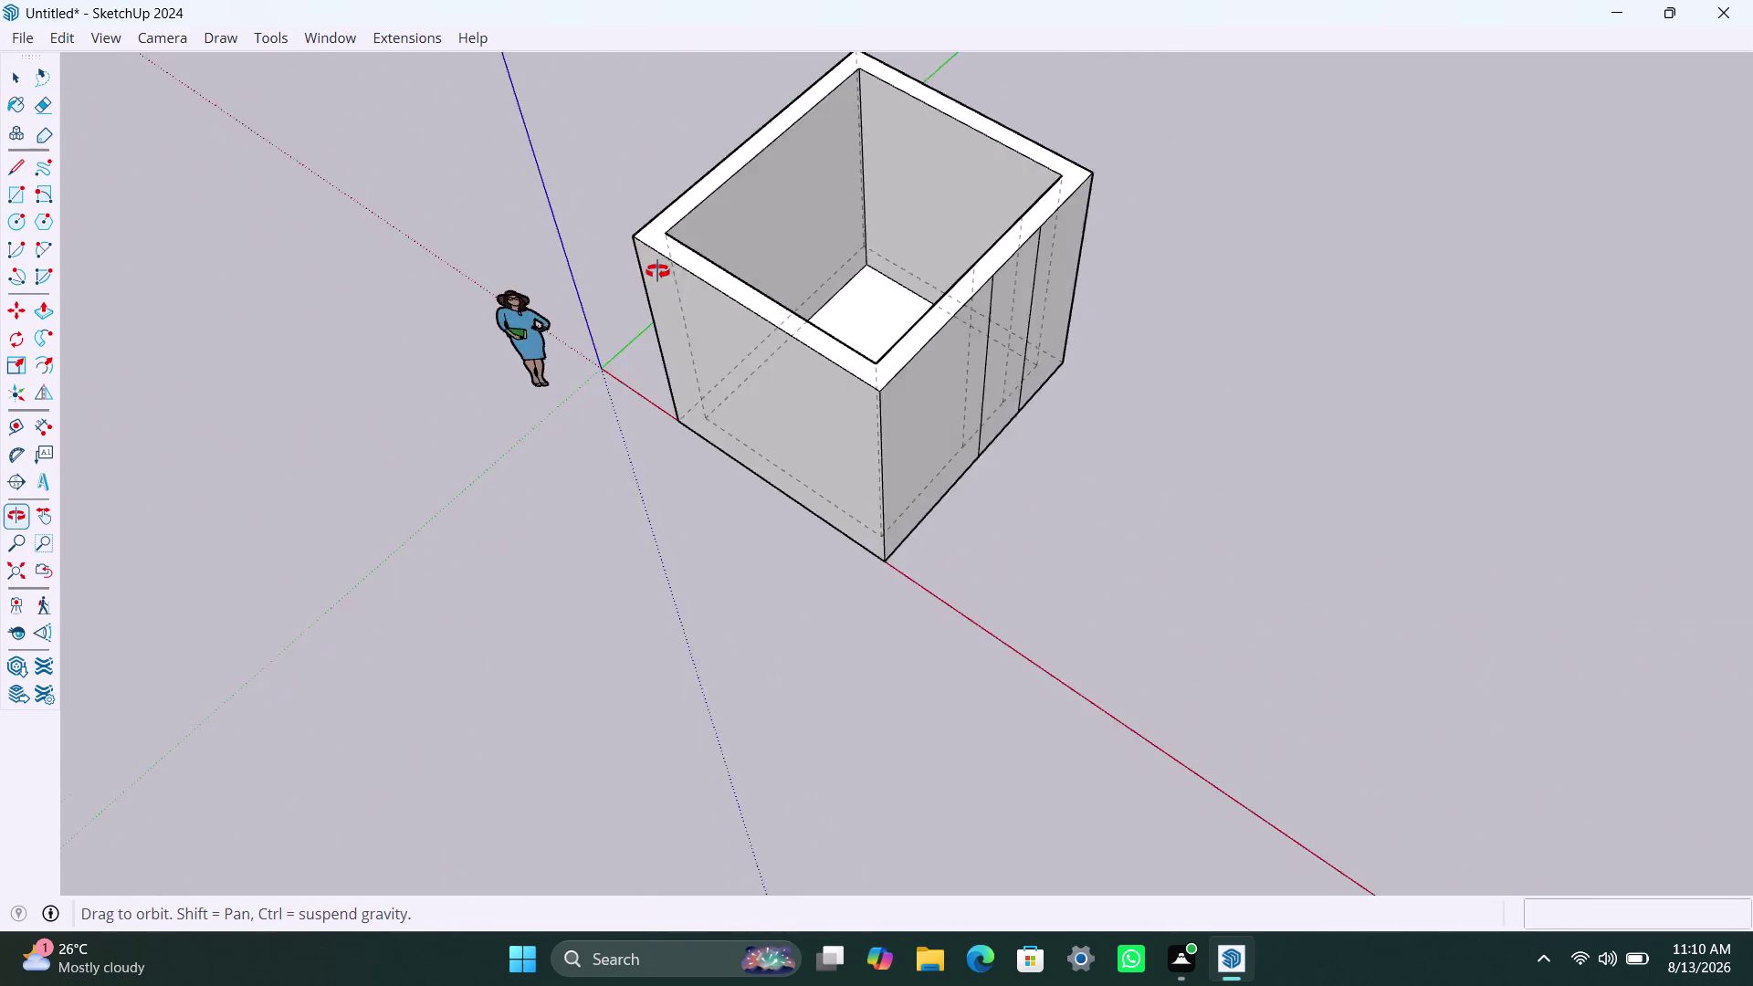
middle_drag(671, 299, 373, 158)
scroll(up, 3)
click(1012, 375)
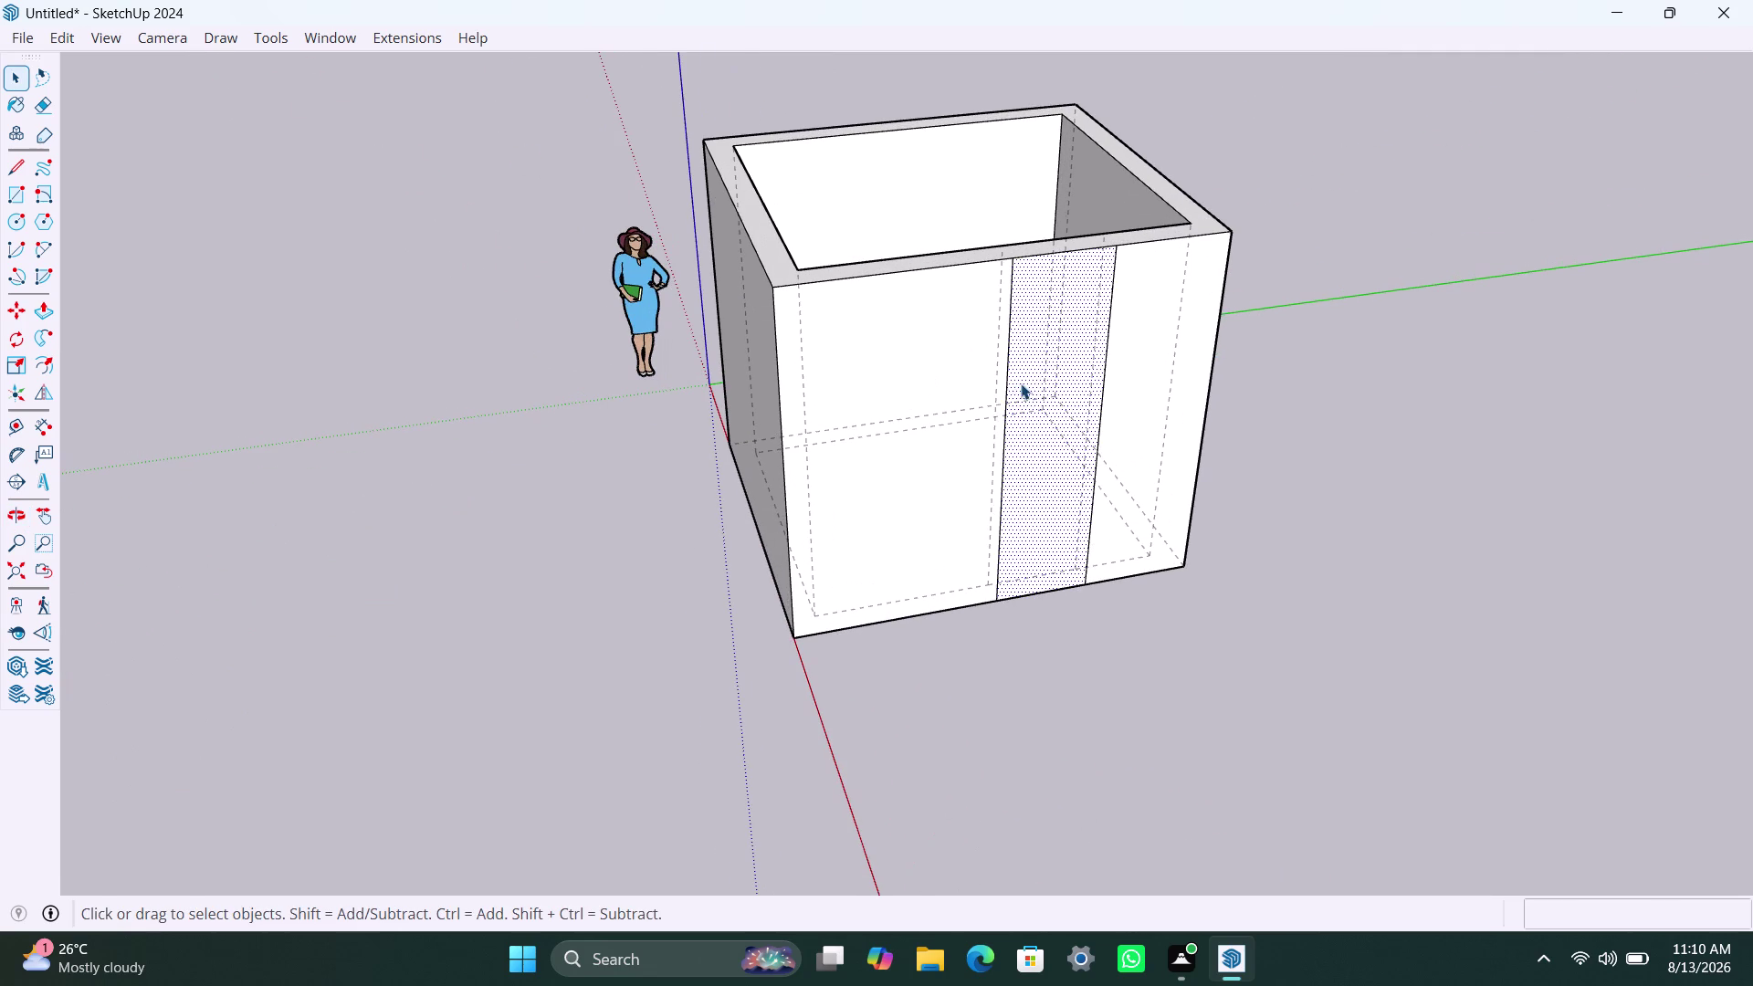
key(Delete)
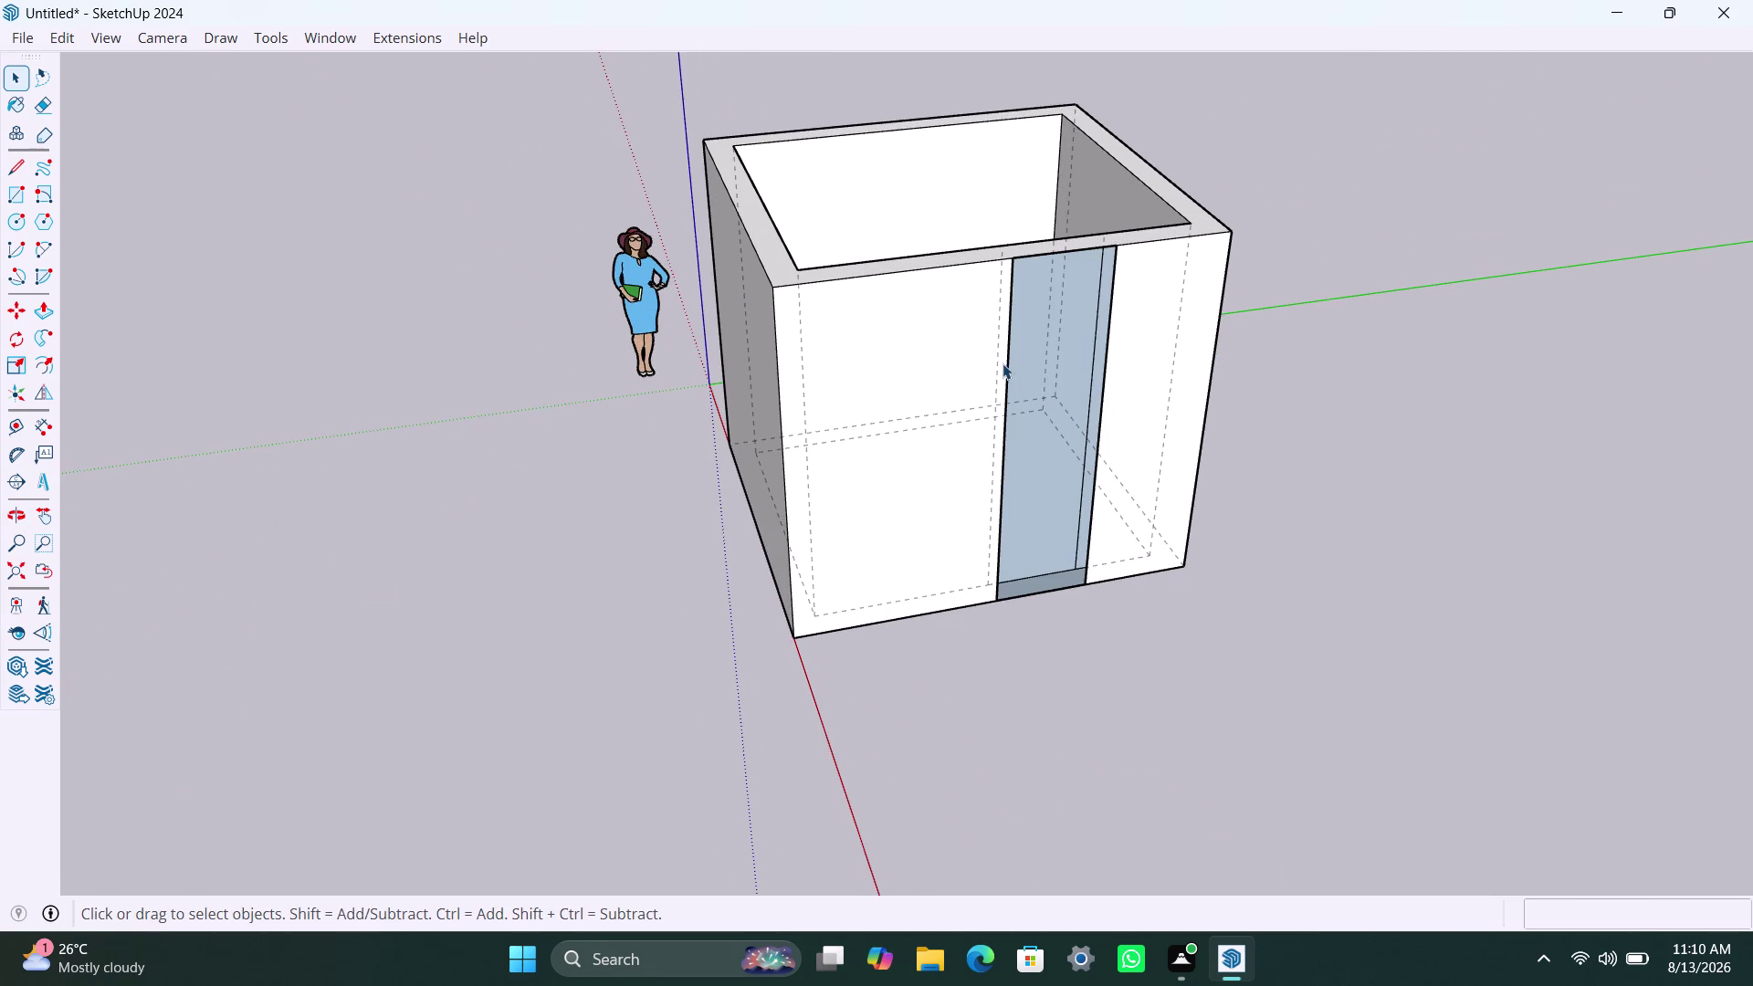
key(ctrl+z)
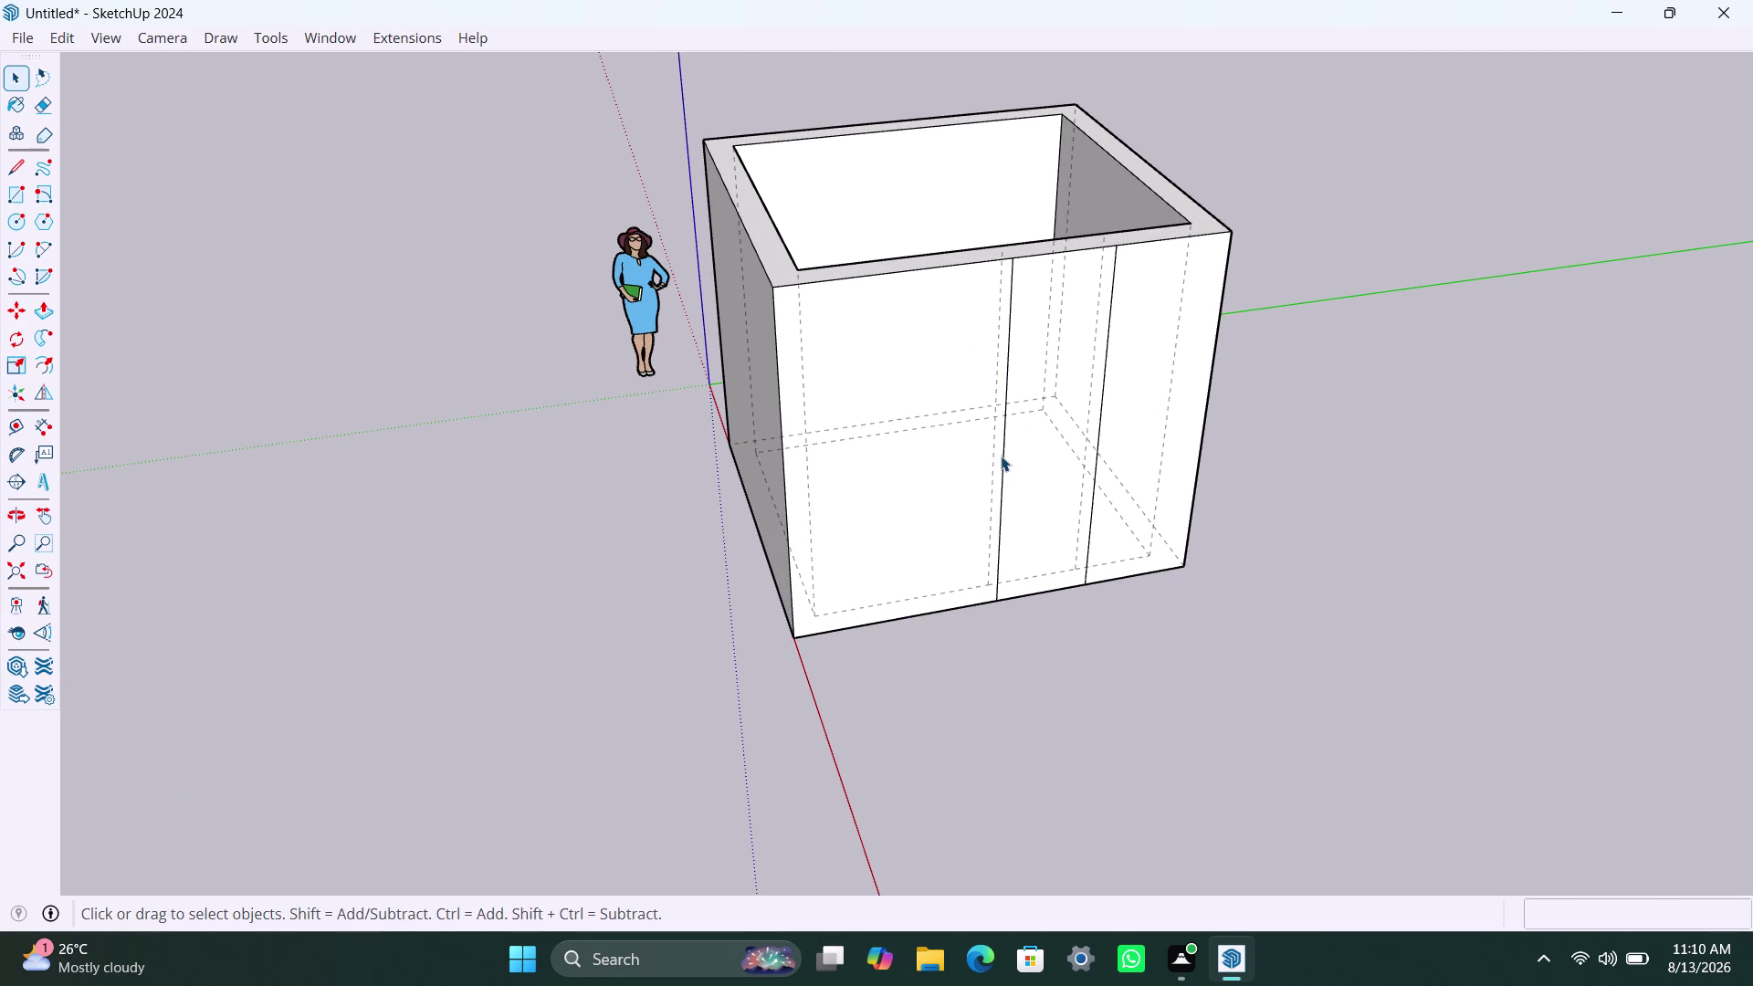
click(957, 607)
click(941, 638)
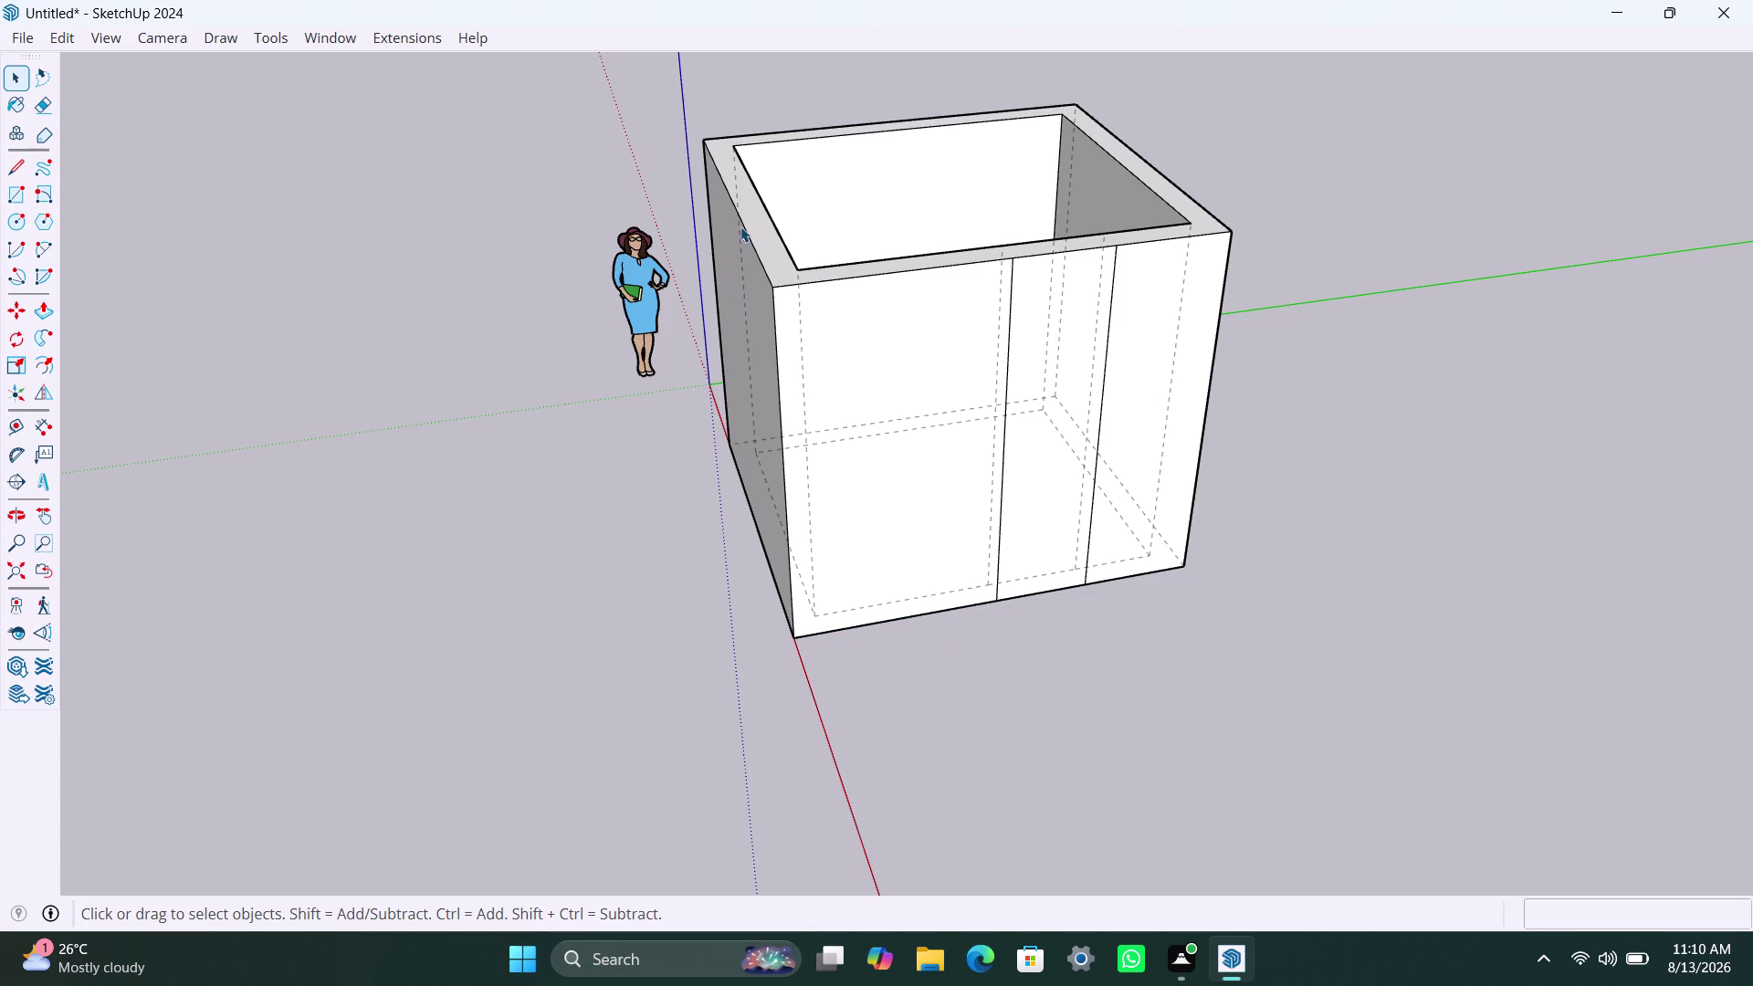
drag(739, 228, 1285, 672)
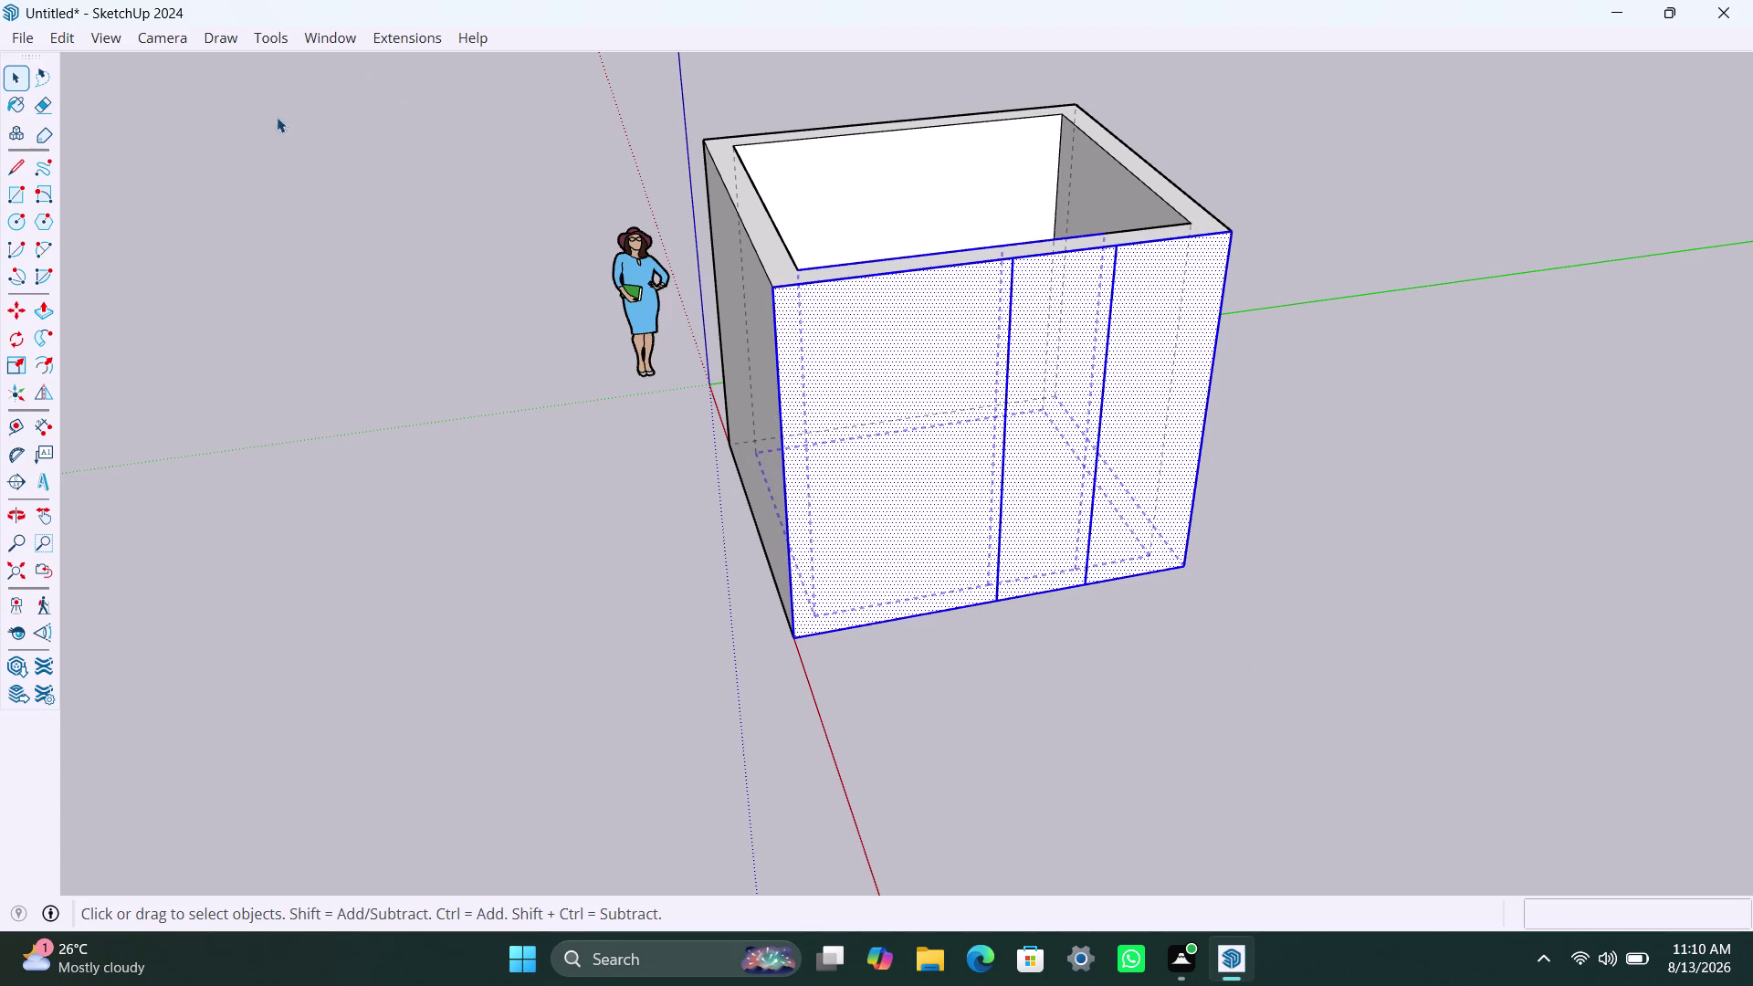
right_click(400, 172)
right_click(307, 163)
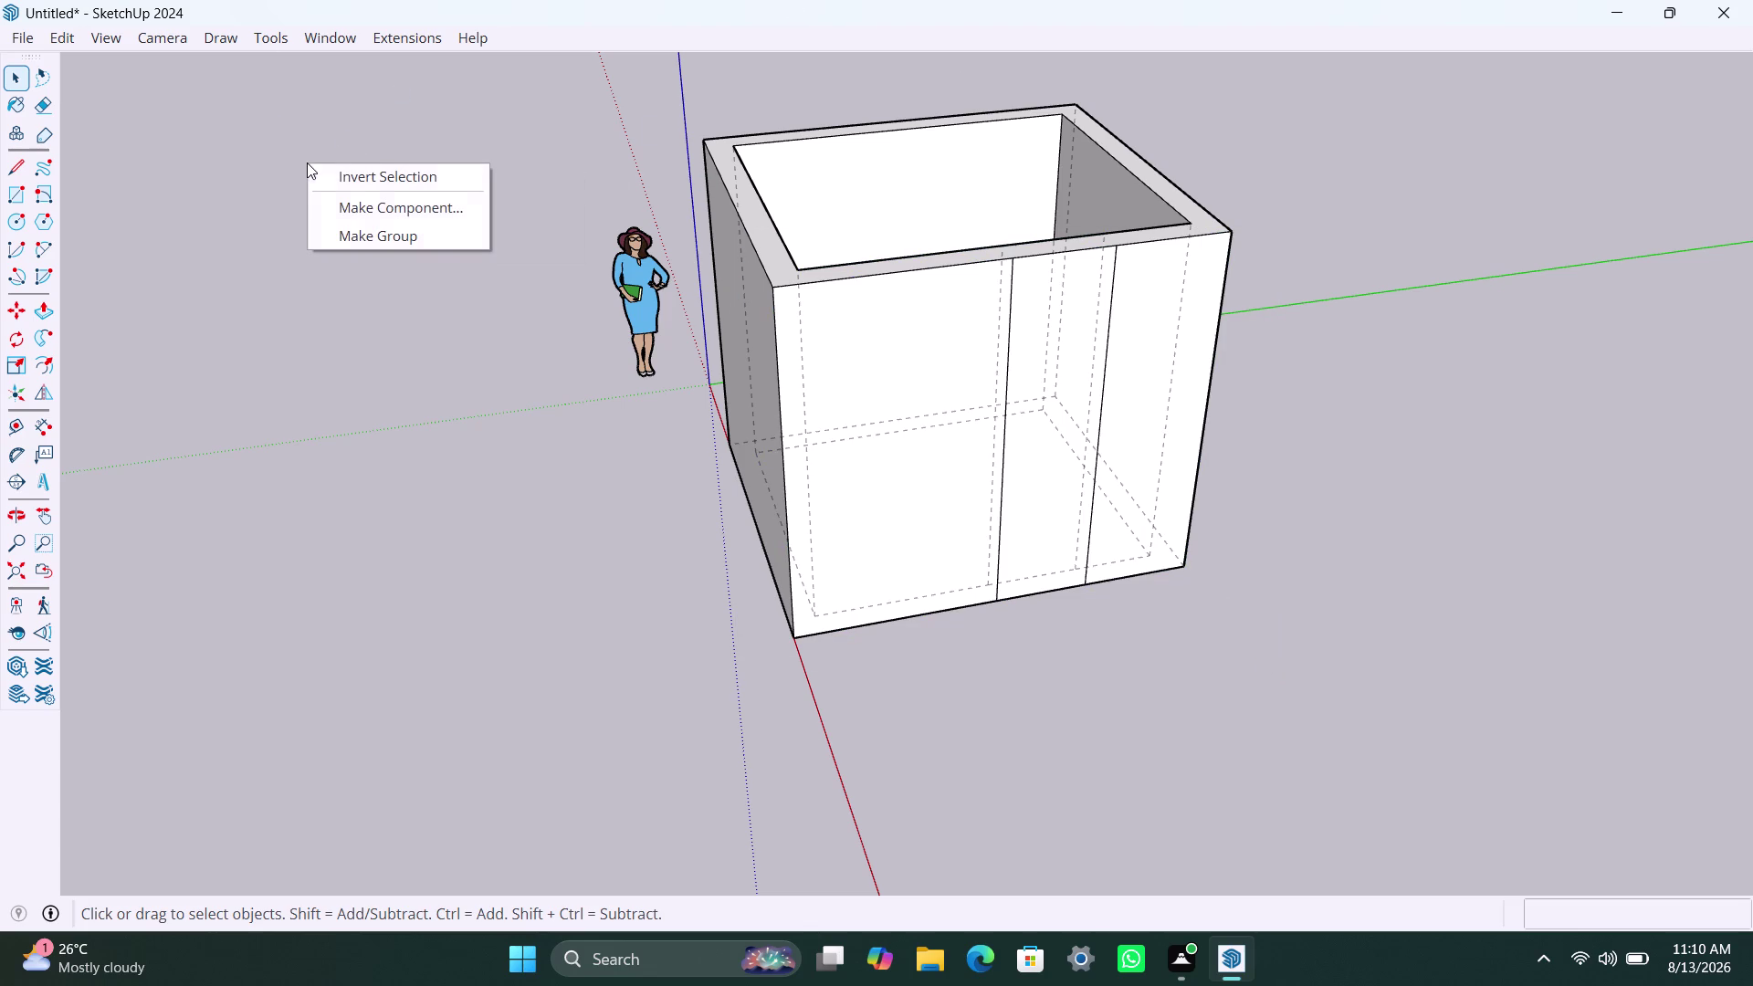
right_click(567, 37)
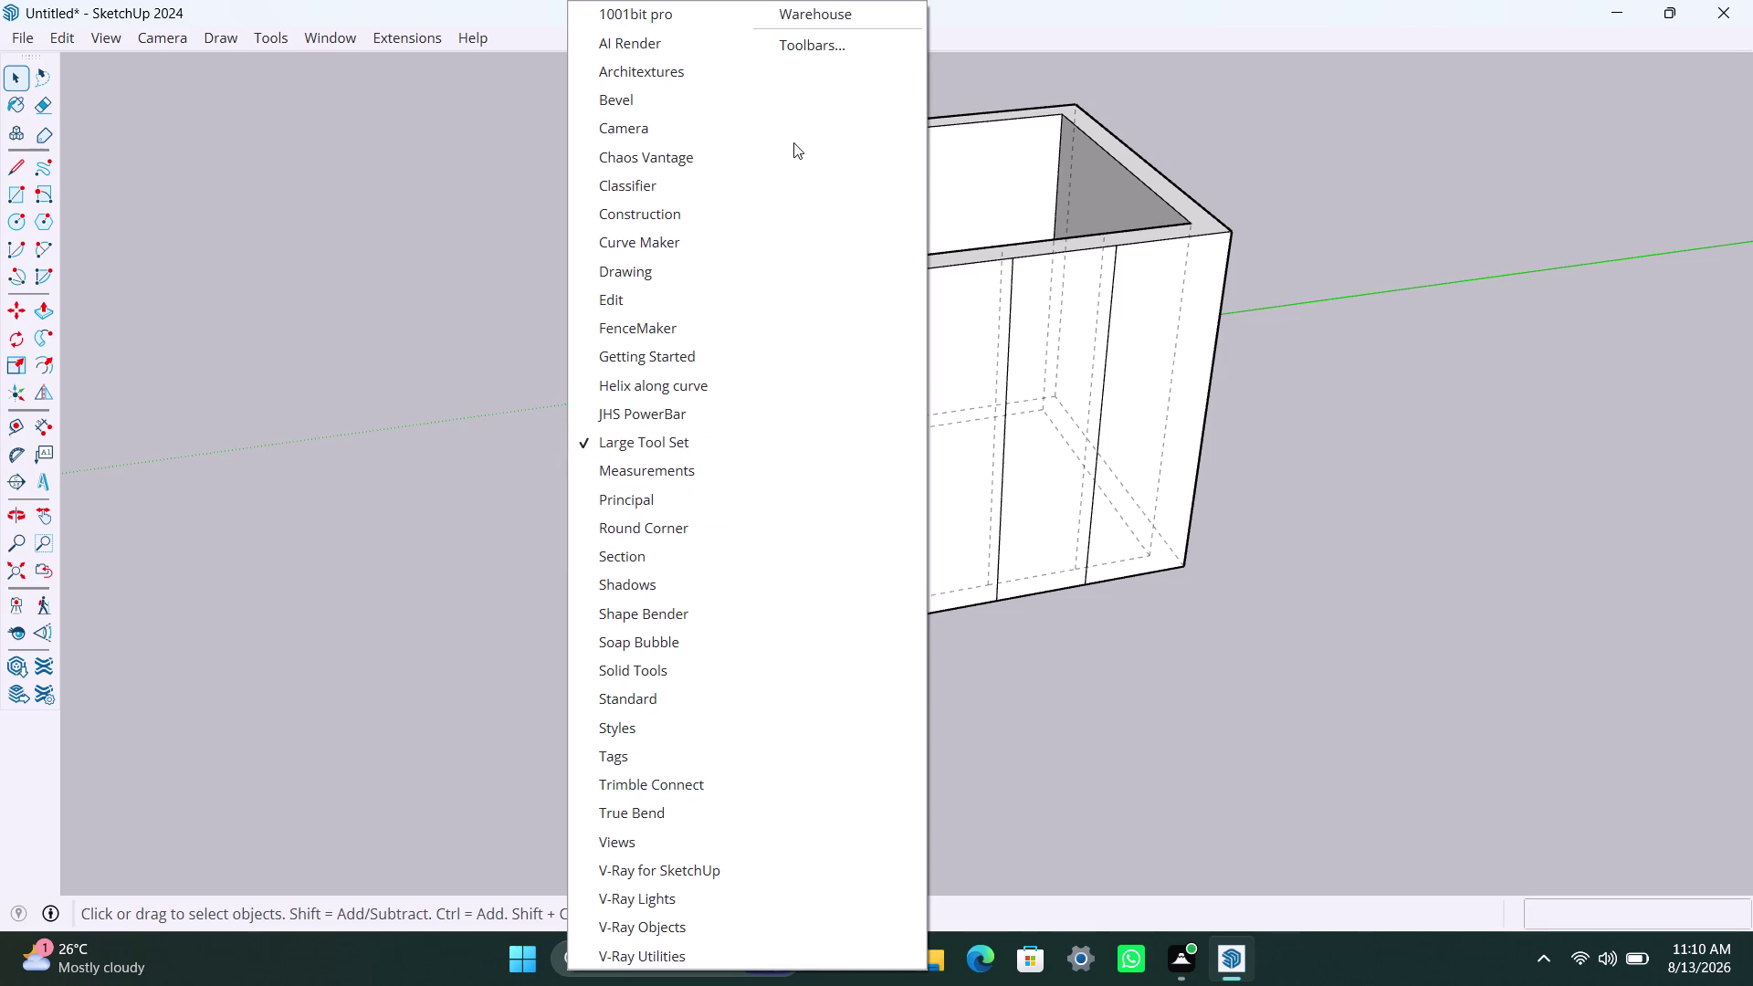
click(815, 50)
scroll(down, 3)
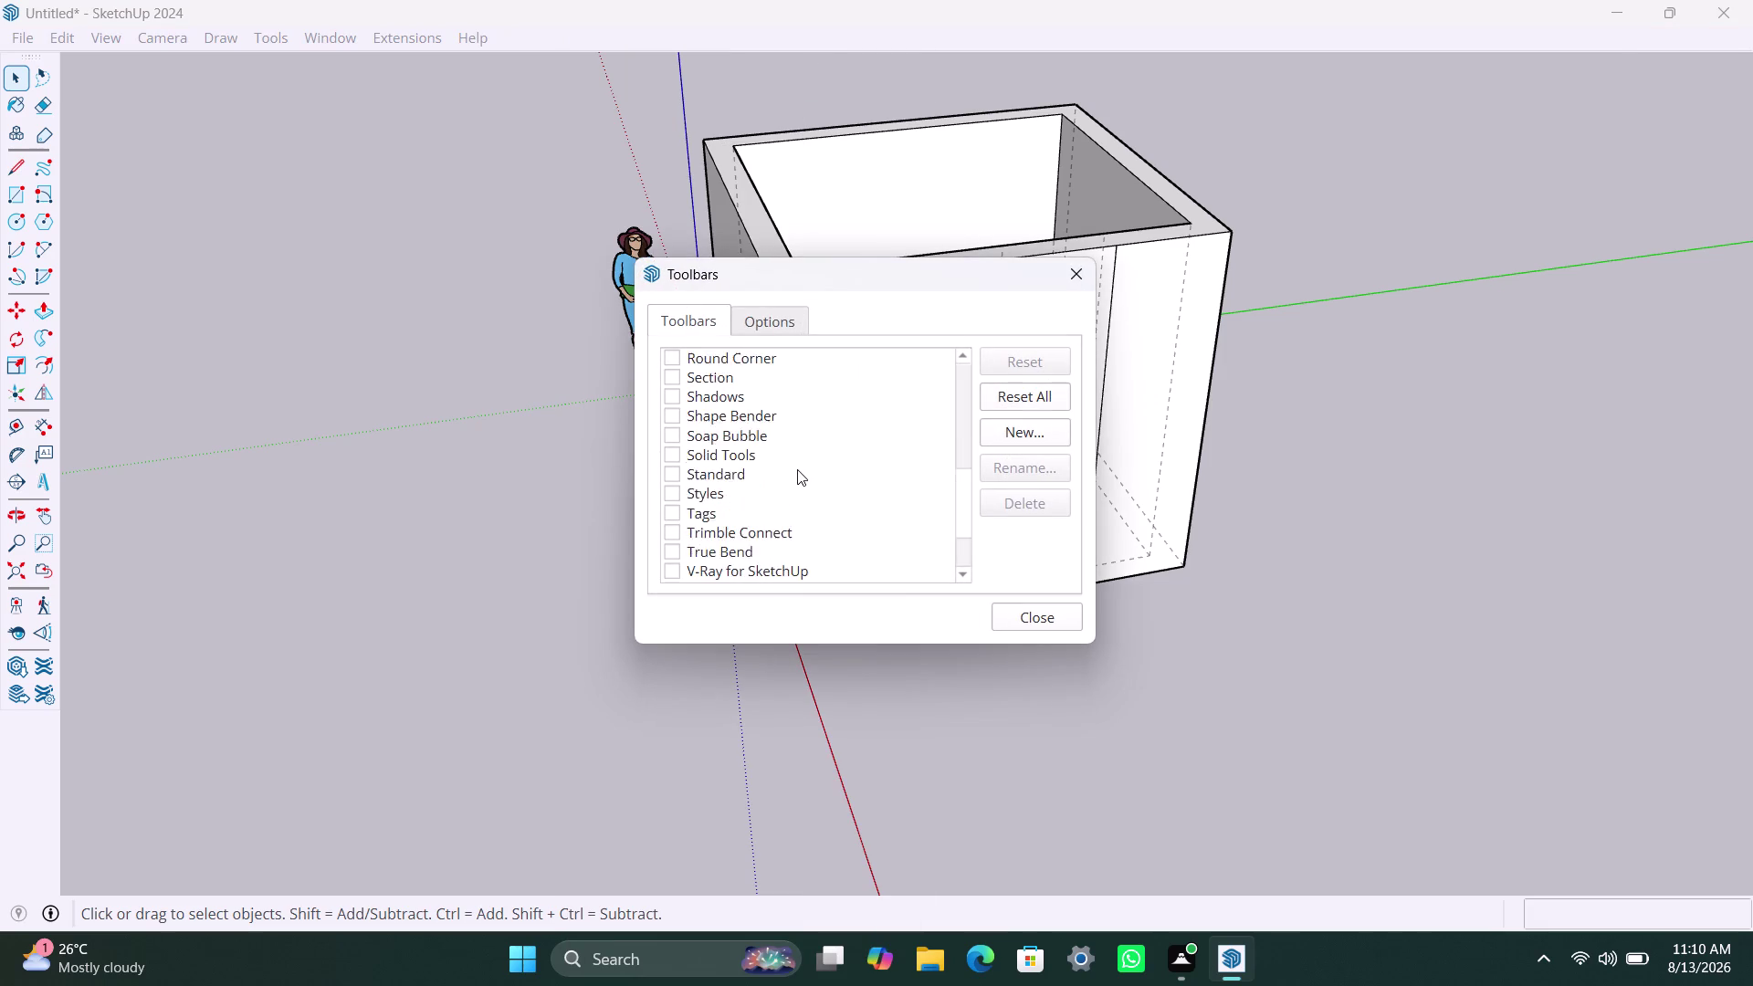
scroll(down, 3)
click(1085, 267)
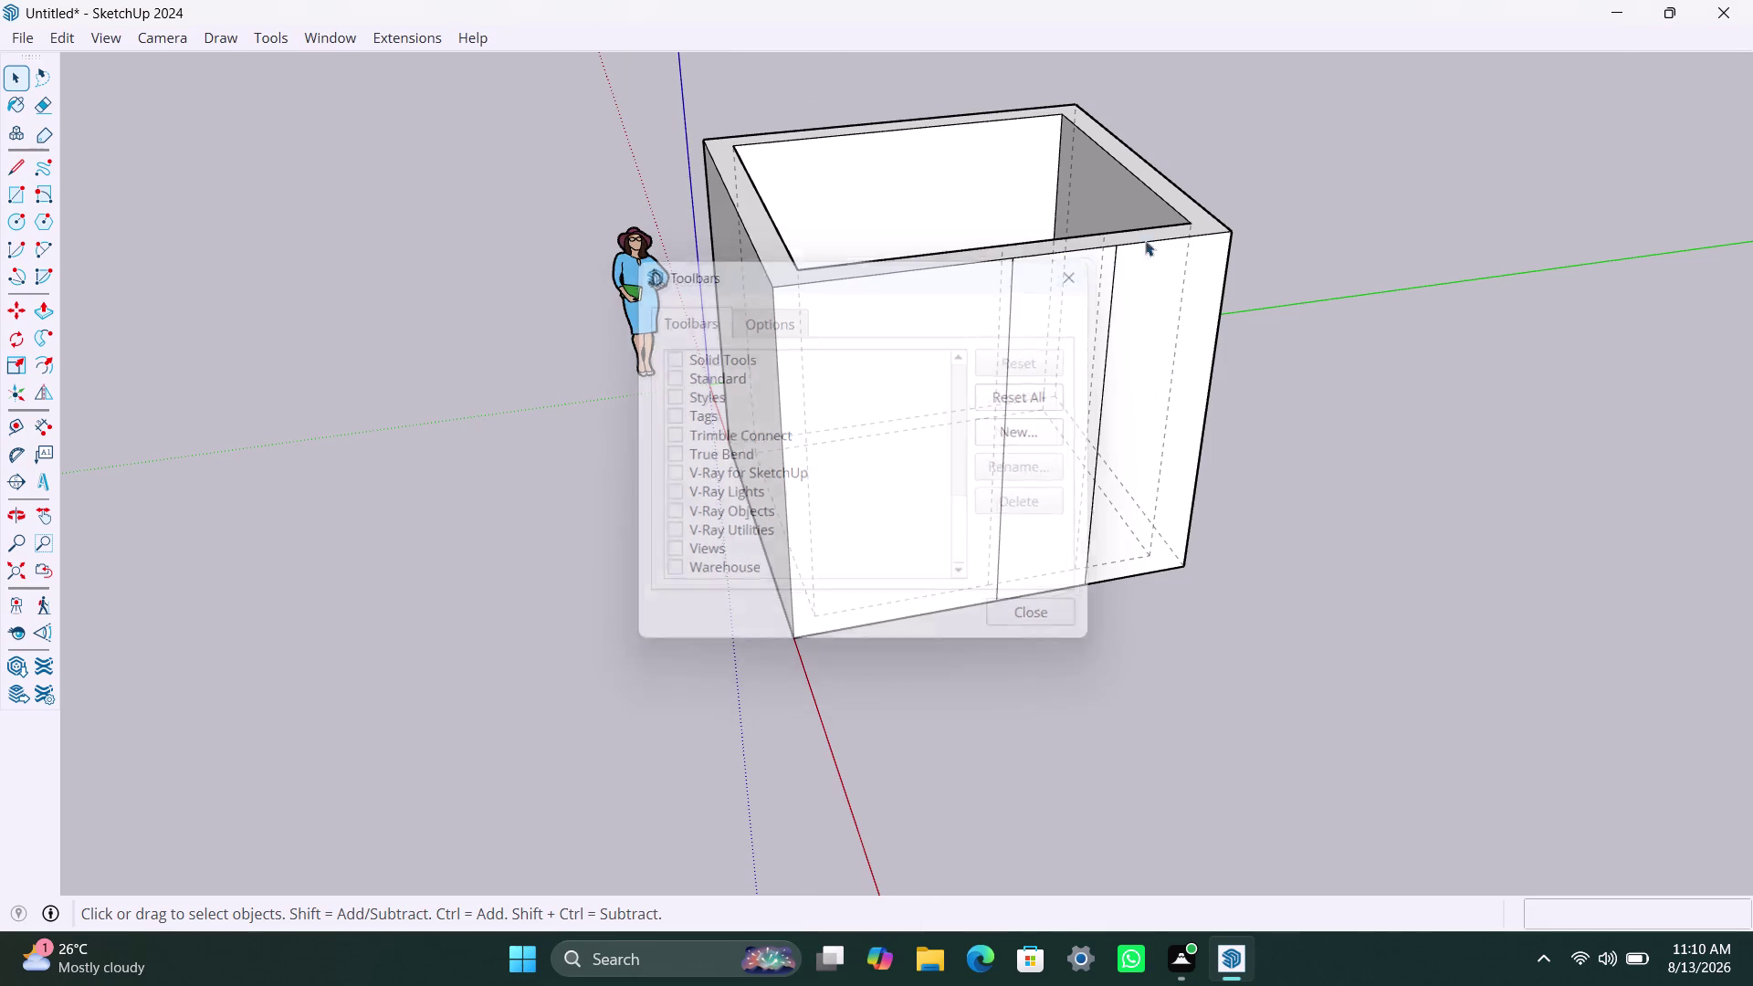
right_click(1318, 178)
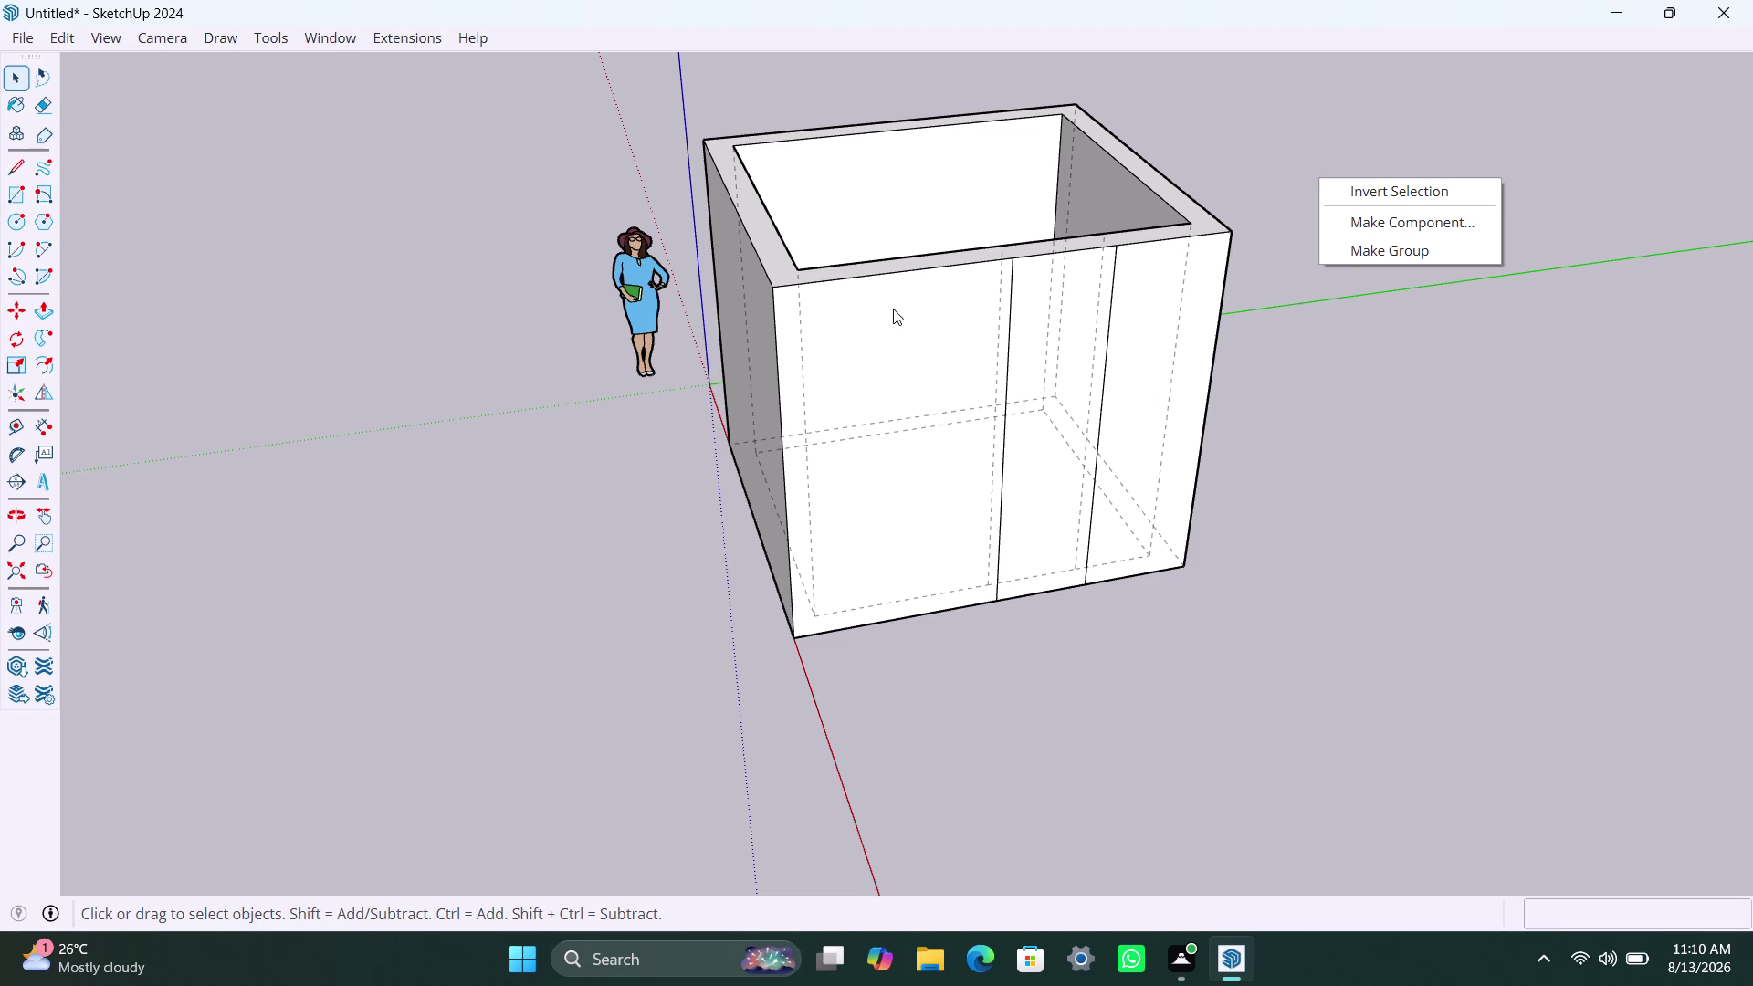
drag(649, 96, 1180, 708)
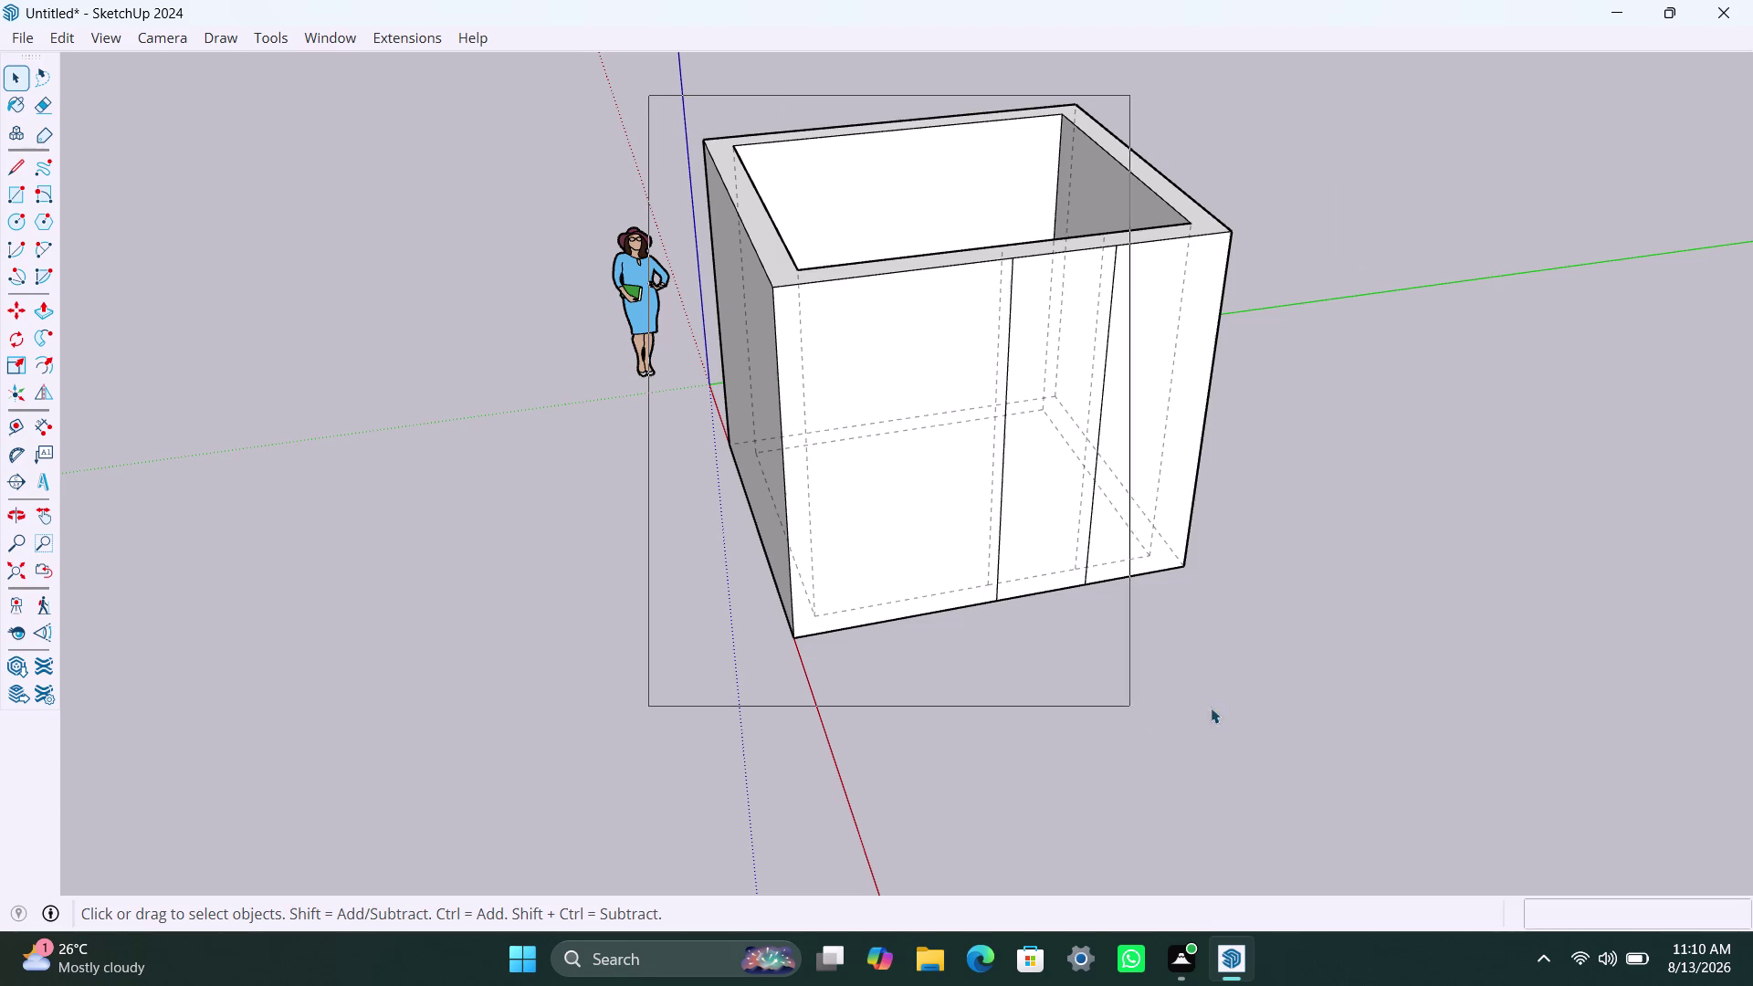
Window-select the whole box and toggle the 1001bit pro toolbar on, then off.
drag(1179, 708, 1373, 701)
right_click(551, 39)
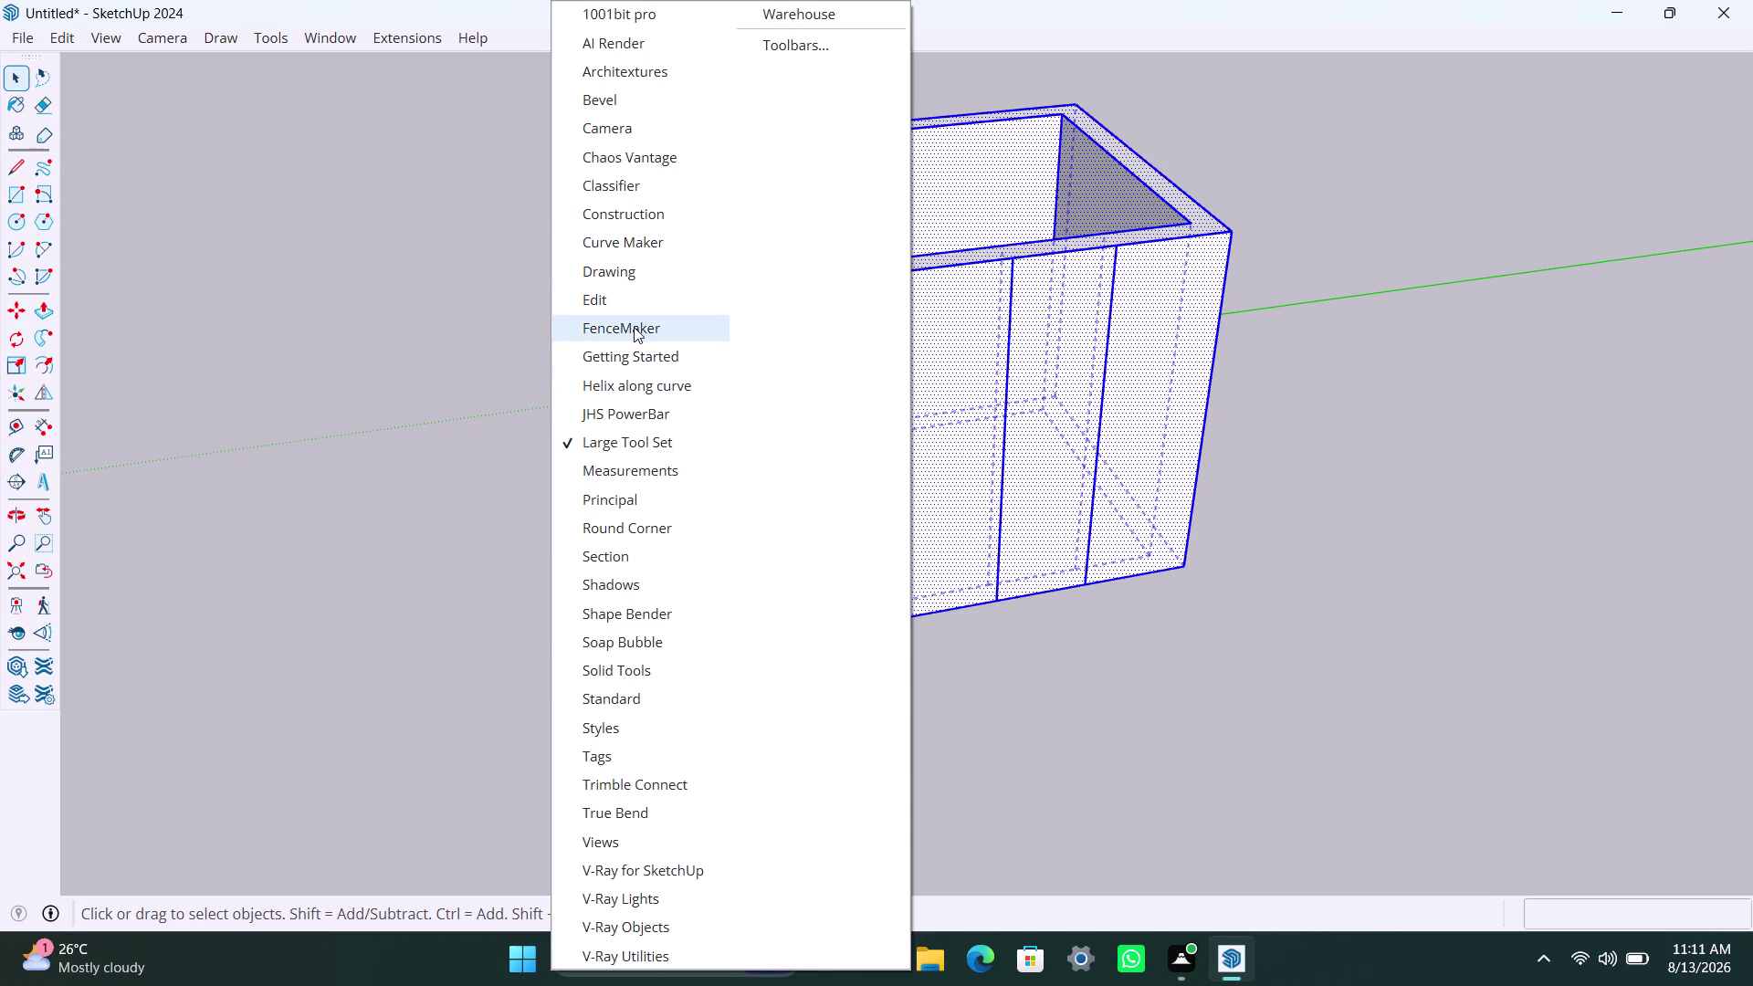
scroll(up, 3)
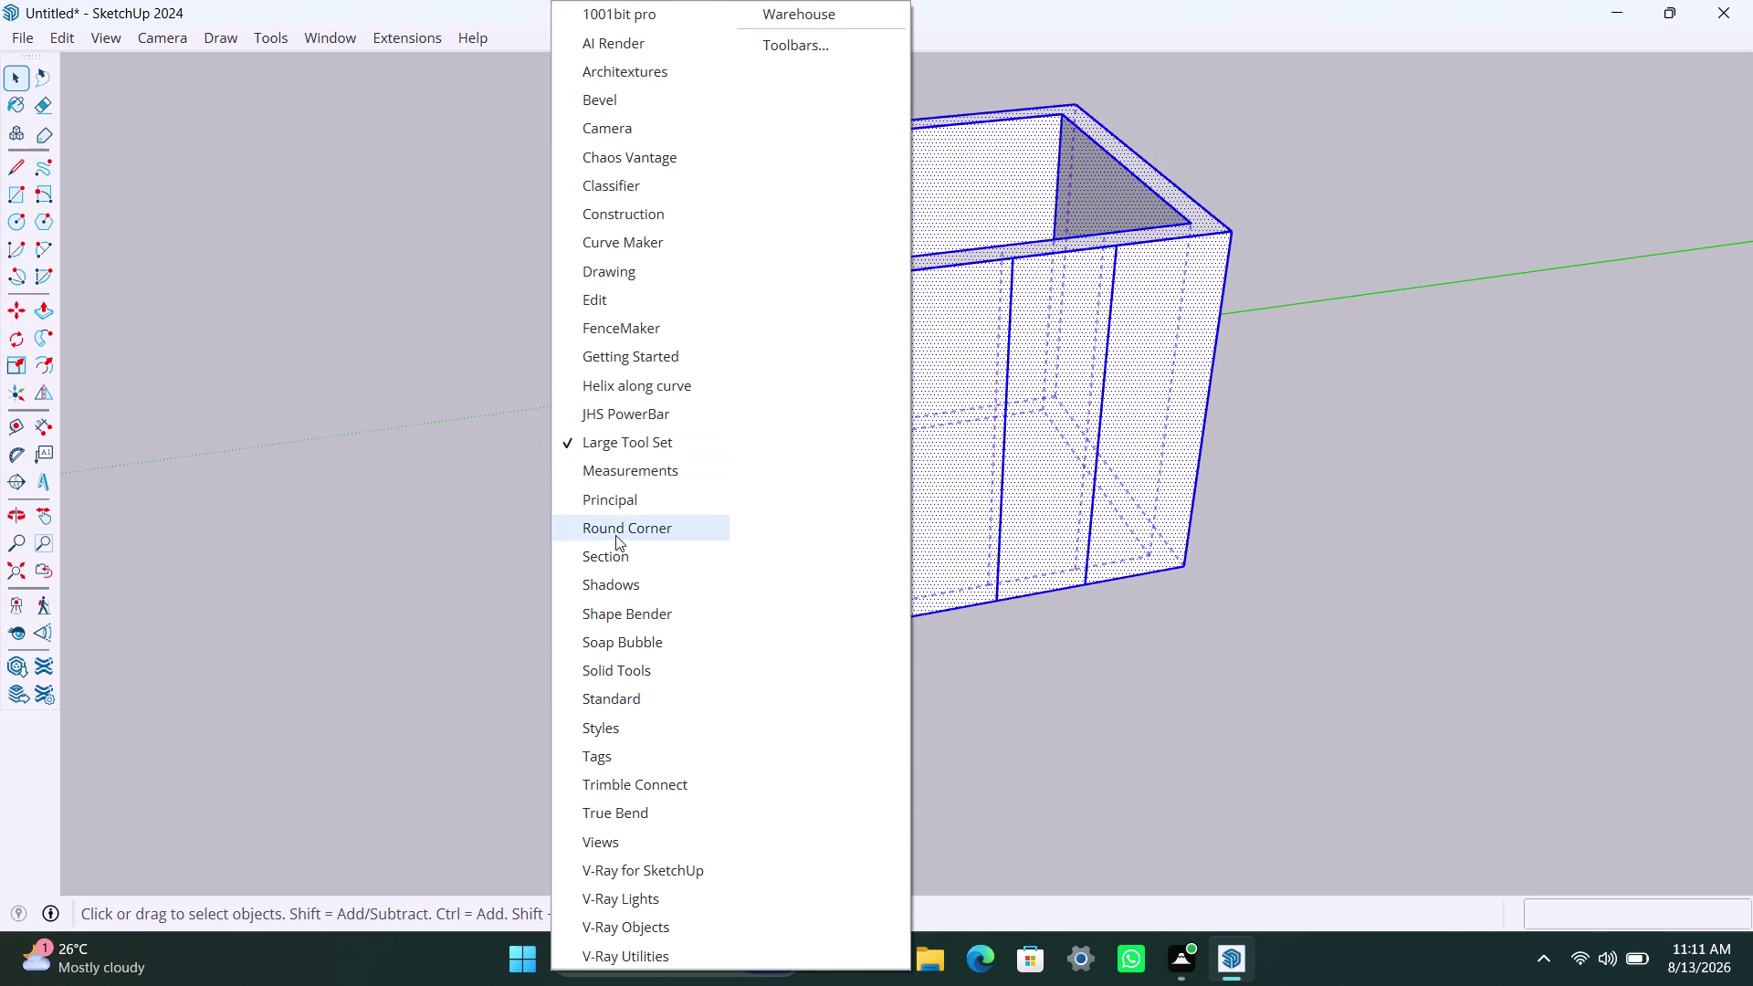
scroll(down, 3)
scroll(down, 3)
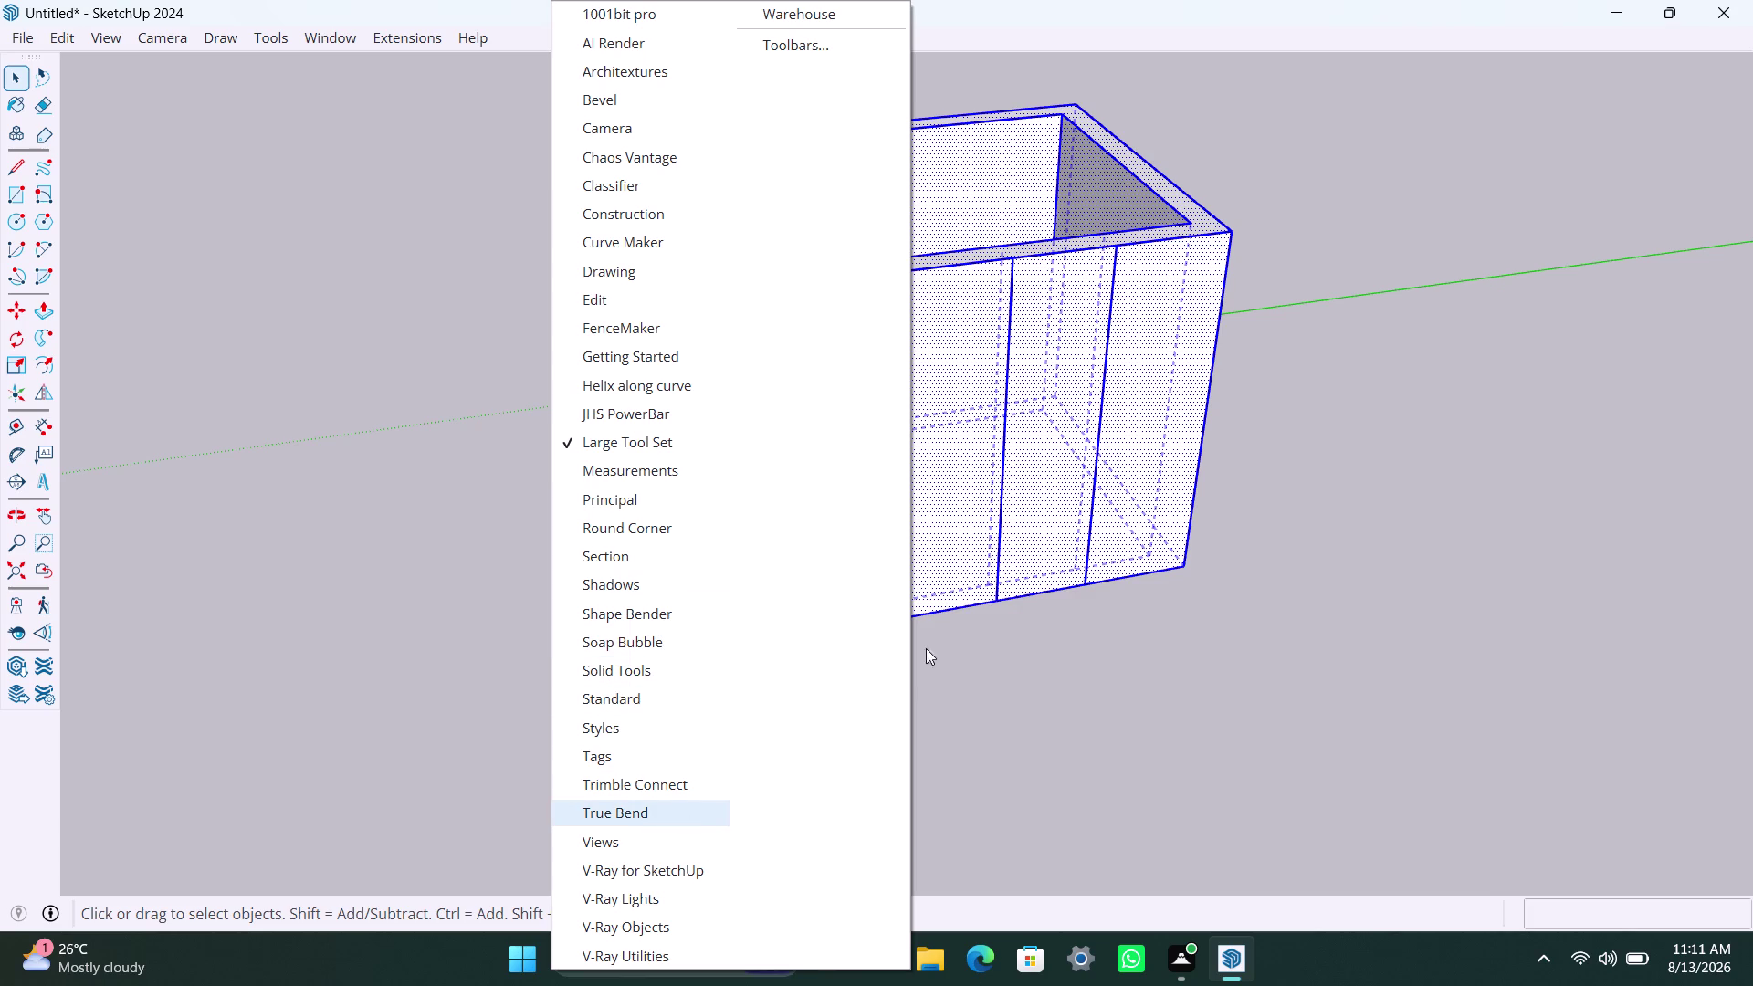
right_click(1127, 27)
right_click(1127, 28)
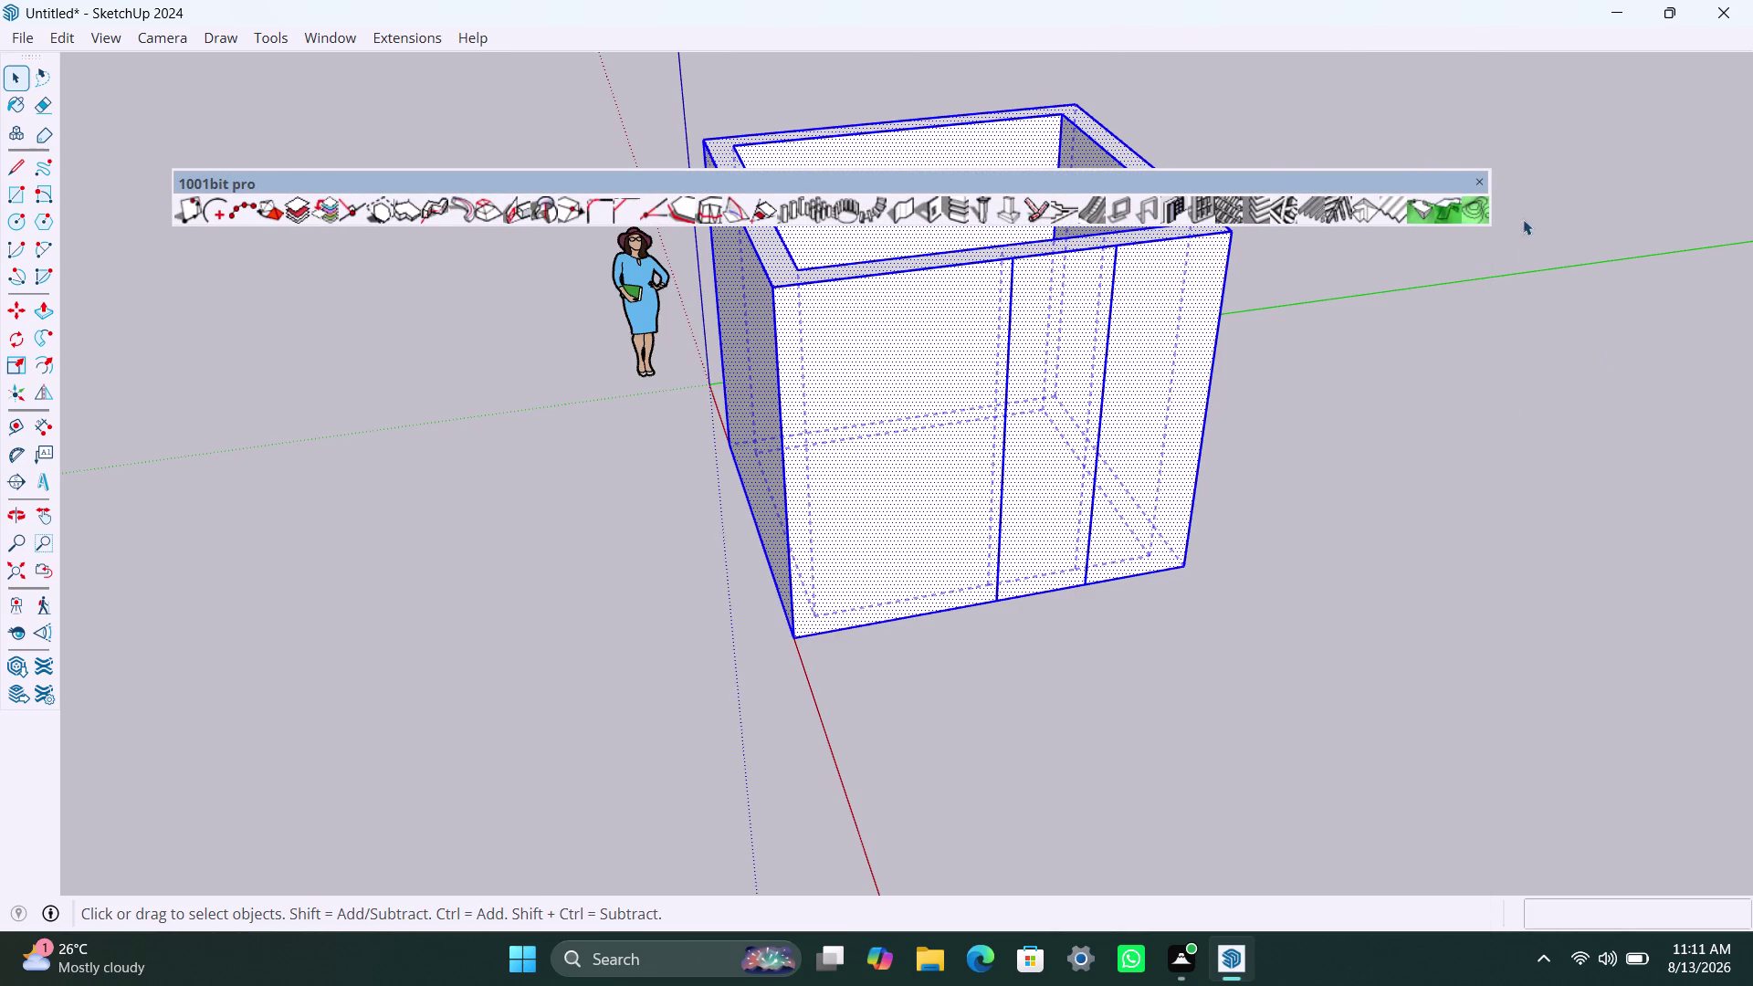
click(1487, 182)
click(1482, 181)
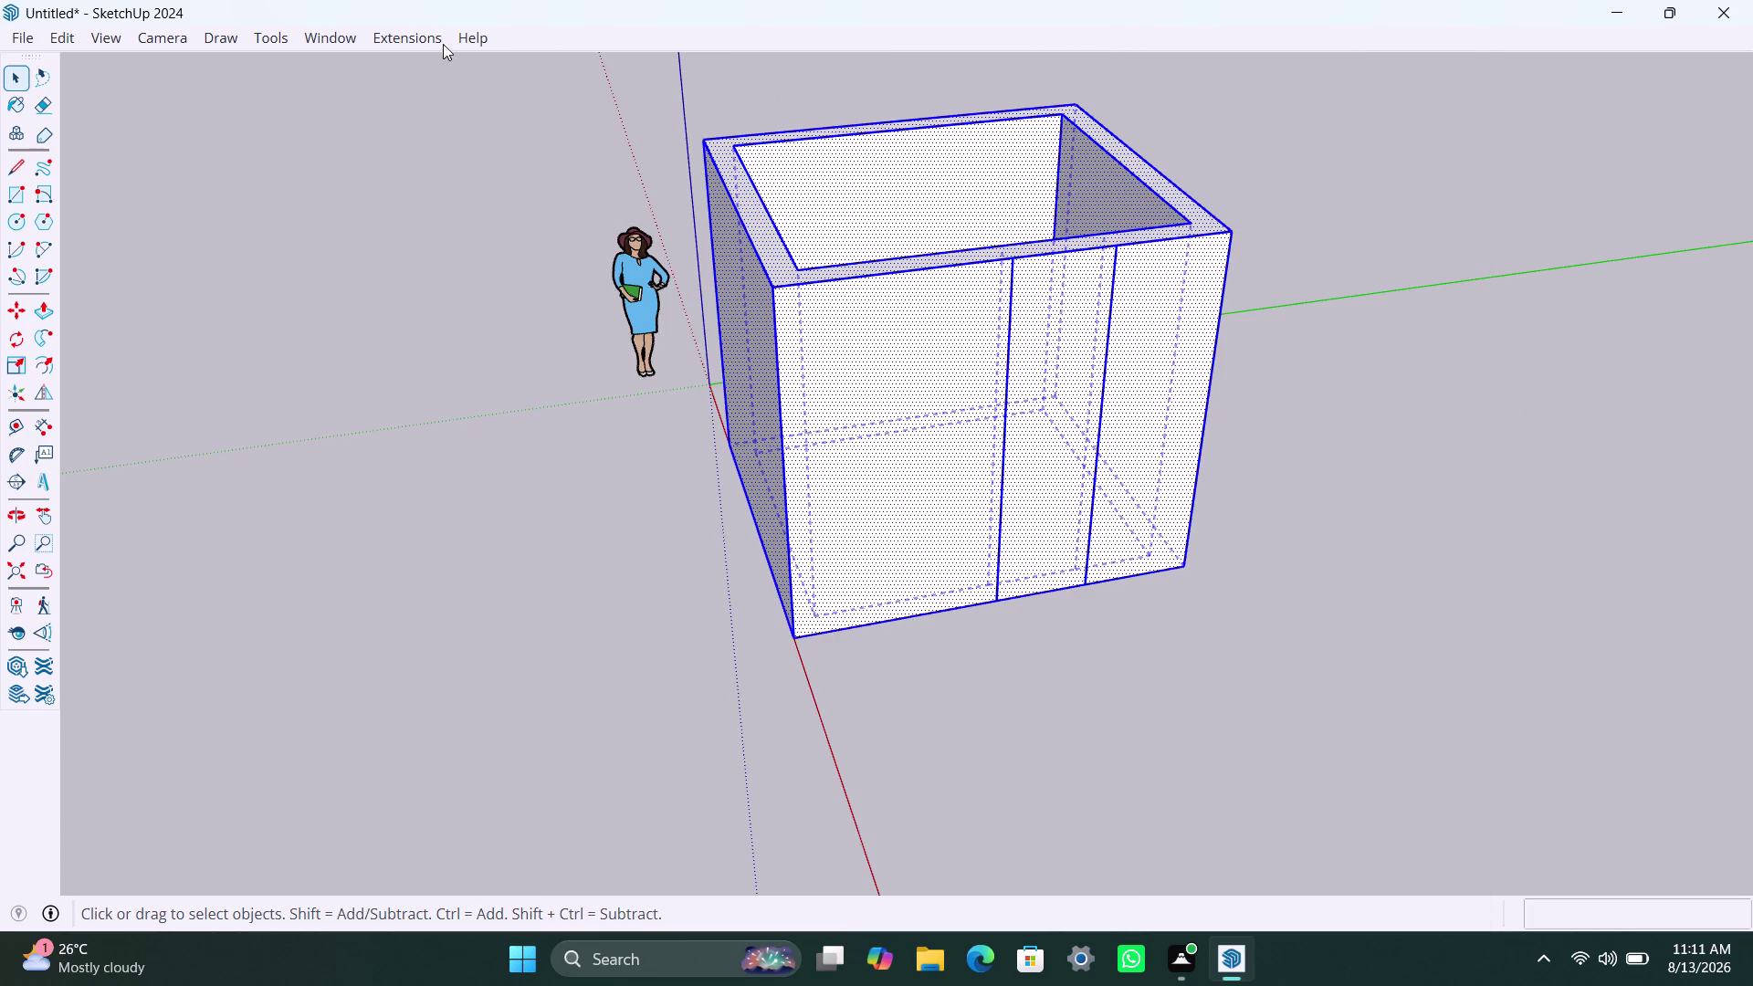
Run the FixIt 101 extension on the box, then clear the selection.
click(421, 32)
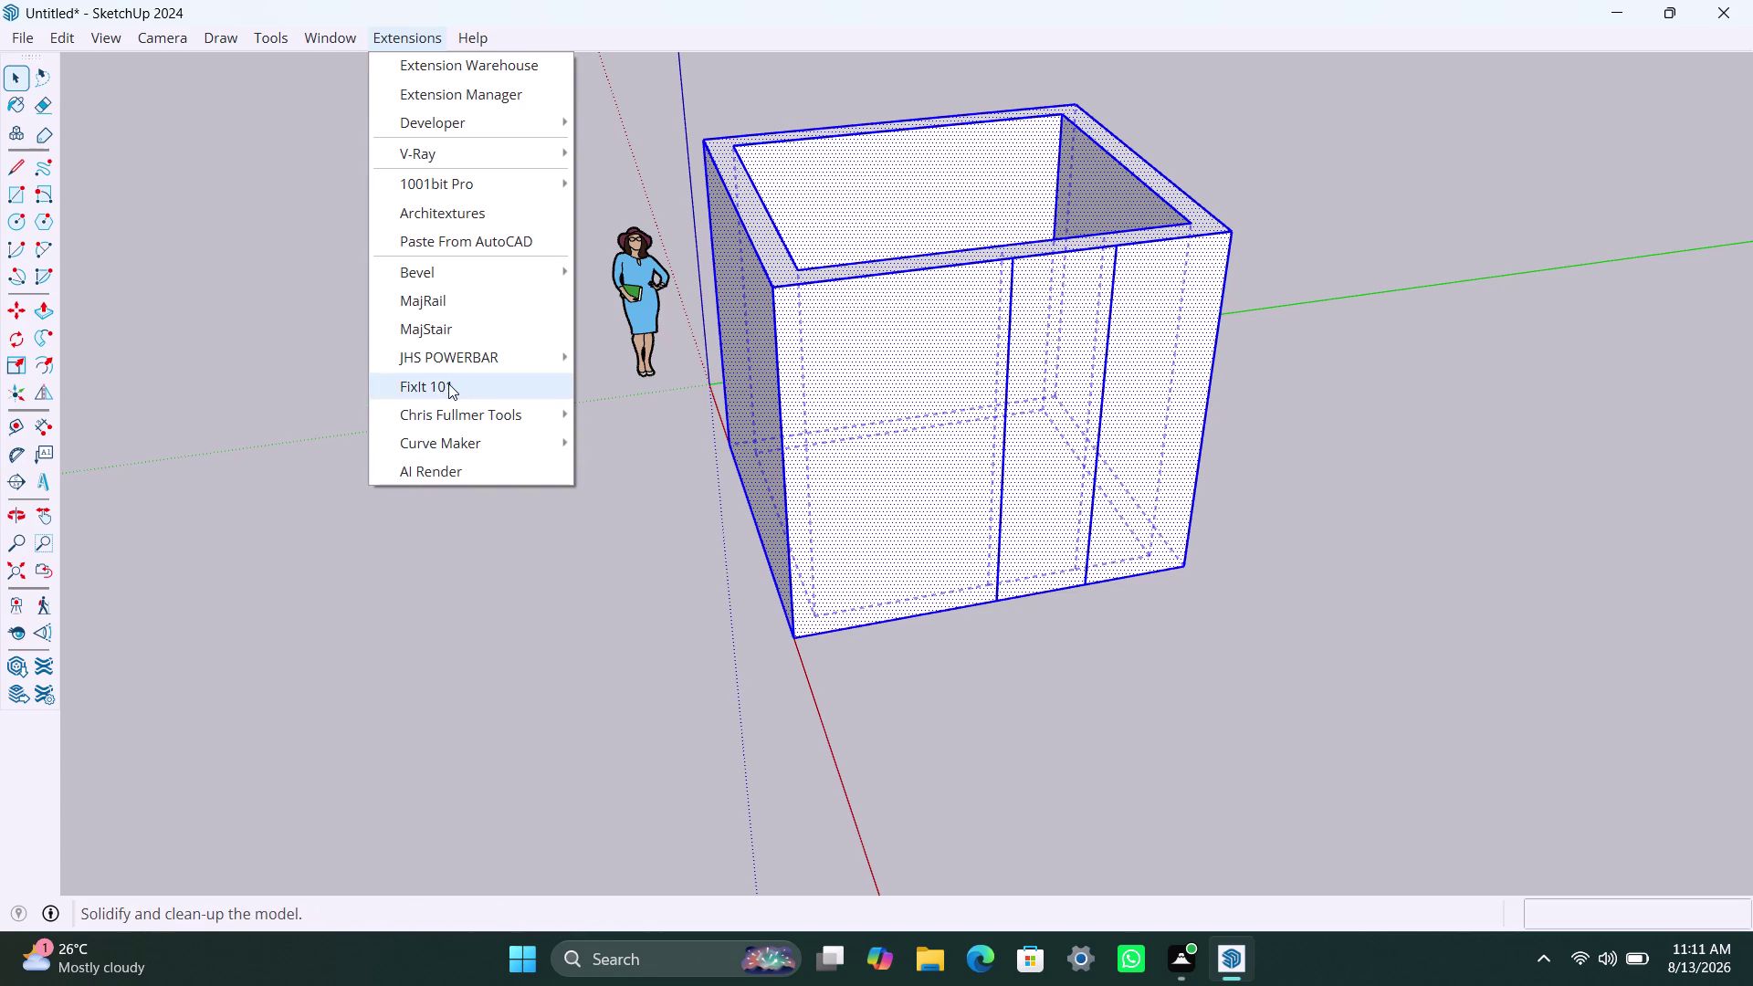
click(448, 383)
click(934, 576)
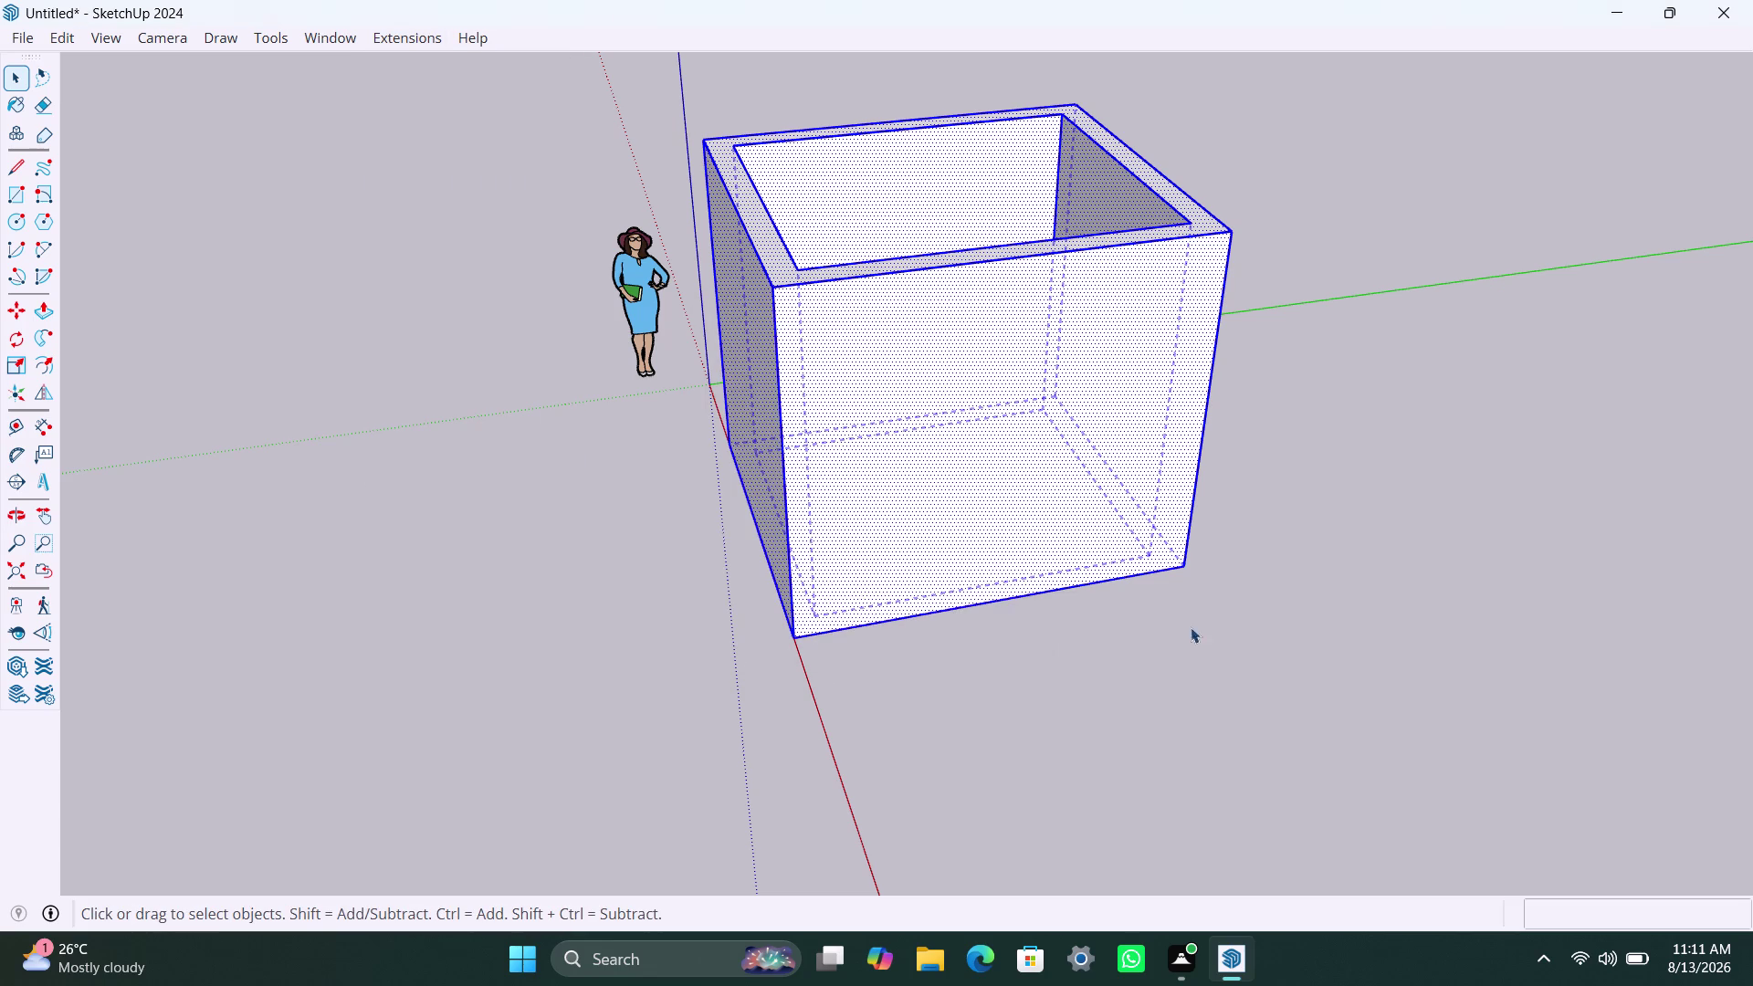
click(1183, 696)
scroll(down, 3)
click(584, 596)
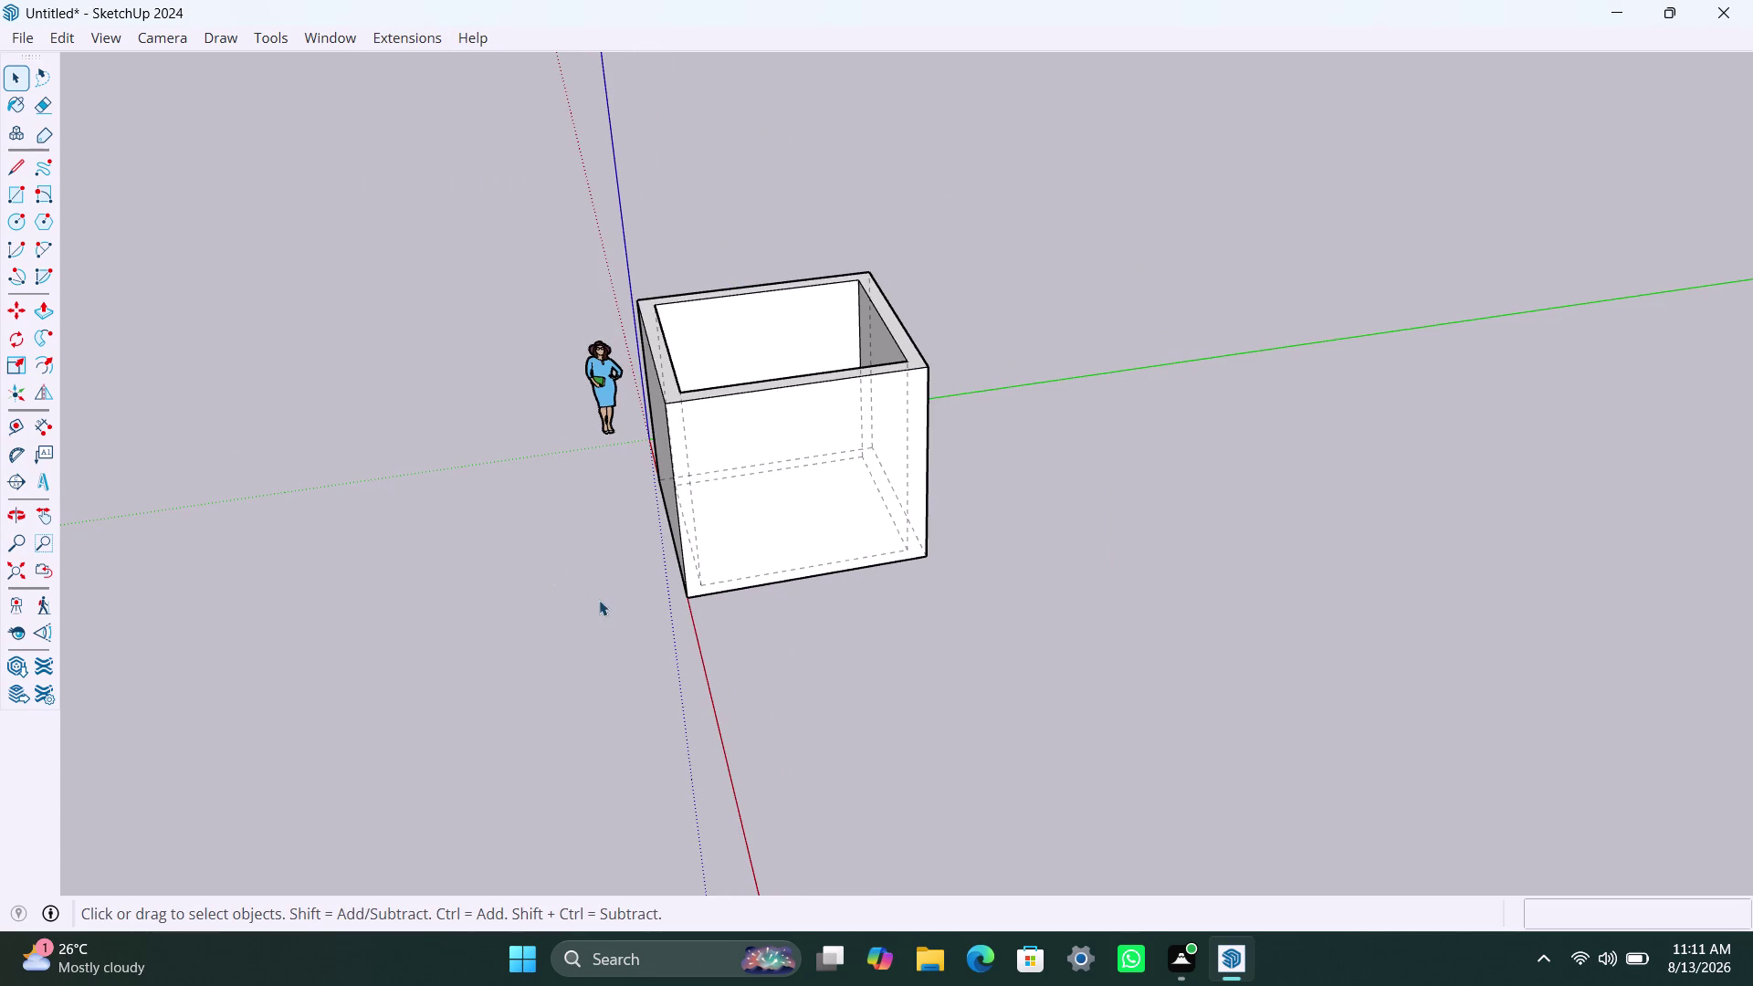
Orbit and zoom beneath the box to face its open bottom.
middle_drag(579, 668, 1315, 554)
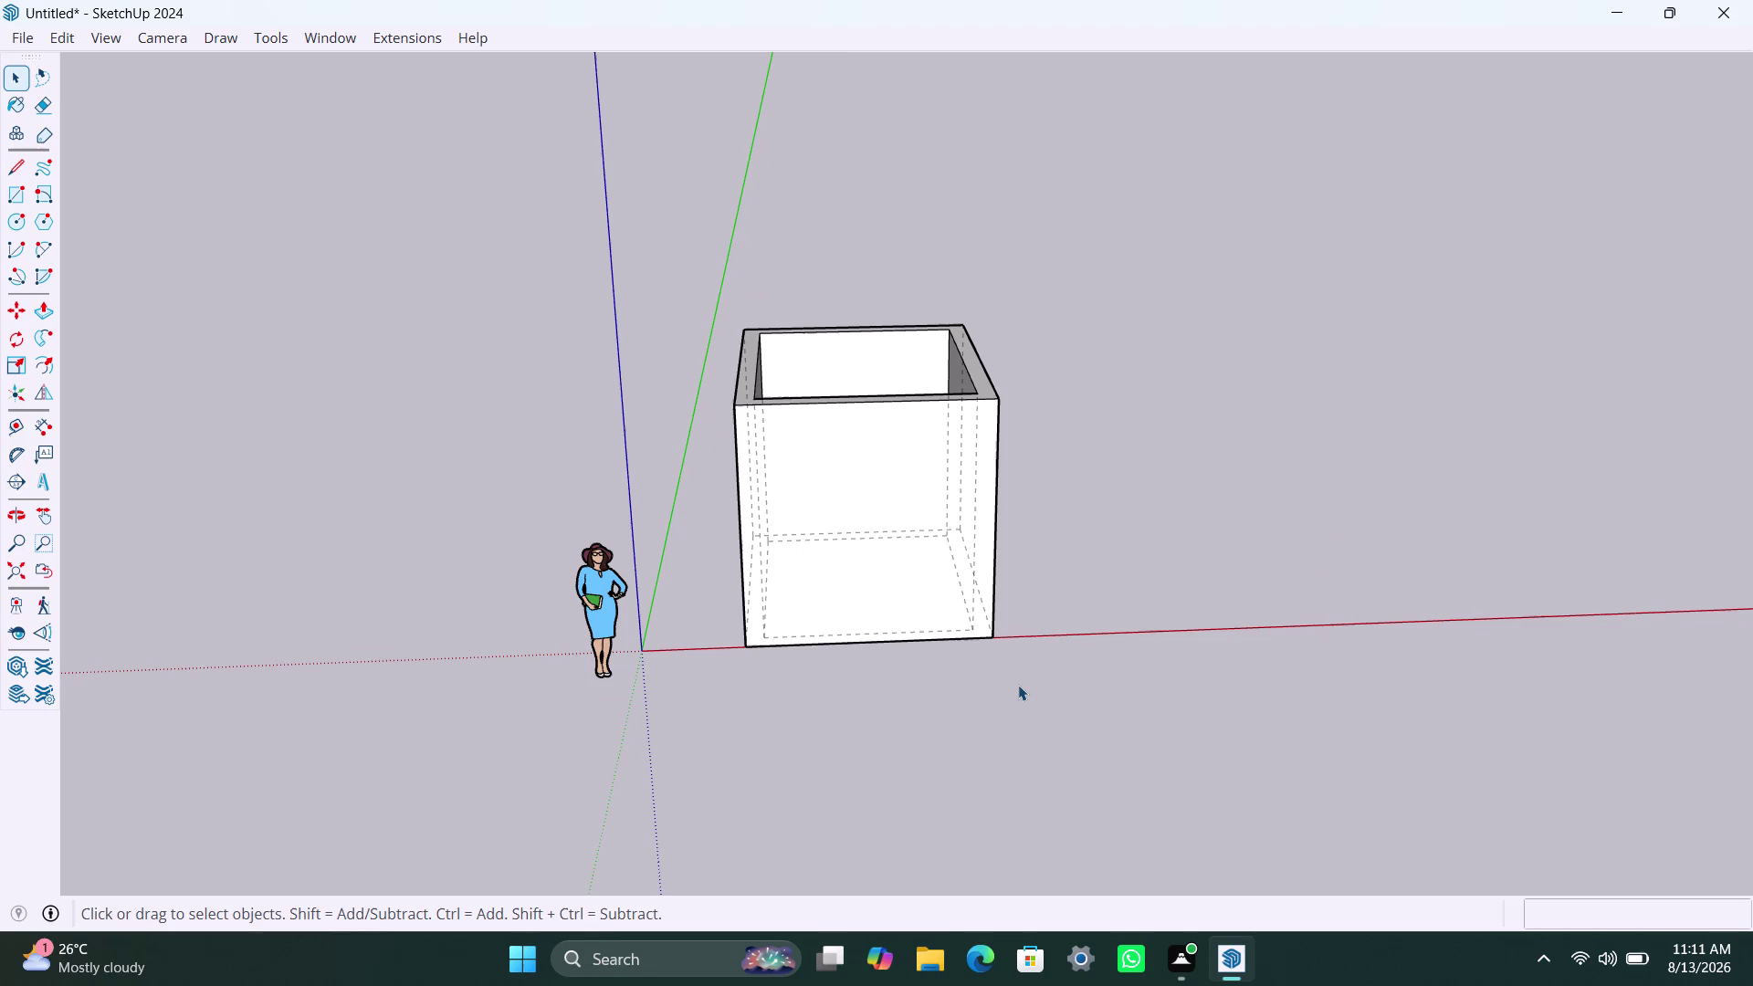
scroll(down, 3)
scroll(up, 3)
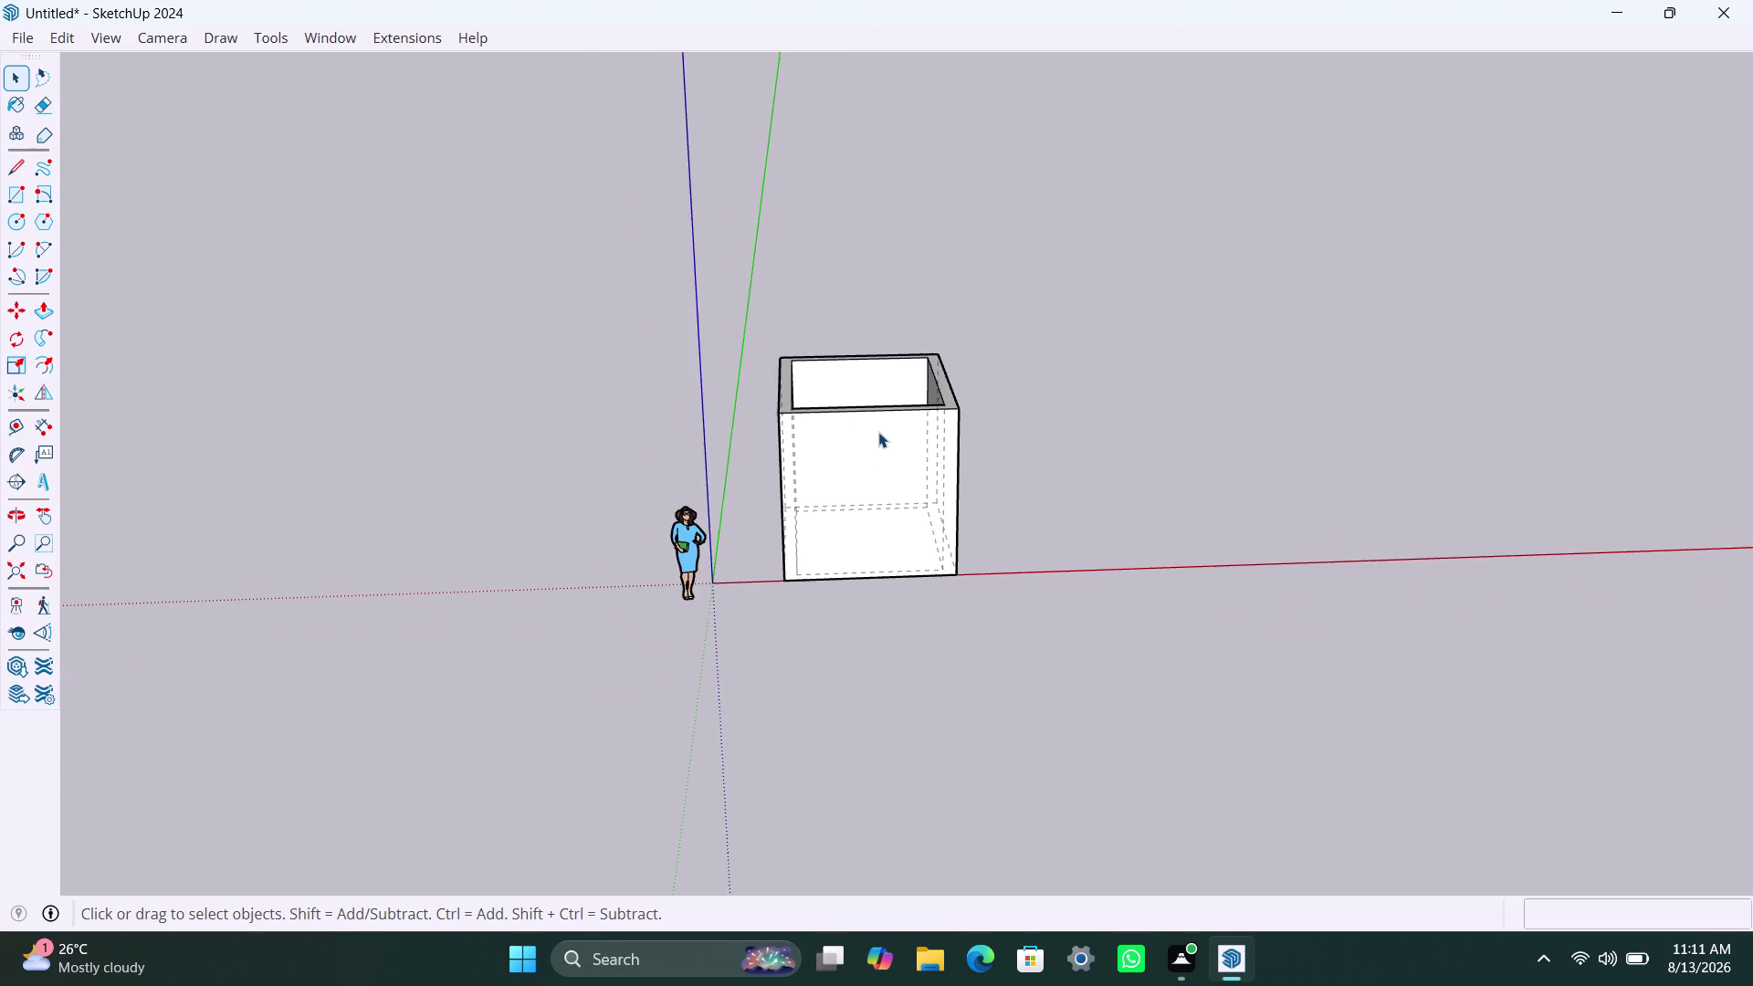
scroll(up, 3)
scroll(up, 3)
middle_drag(902, 381, 887, 488)
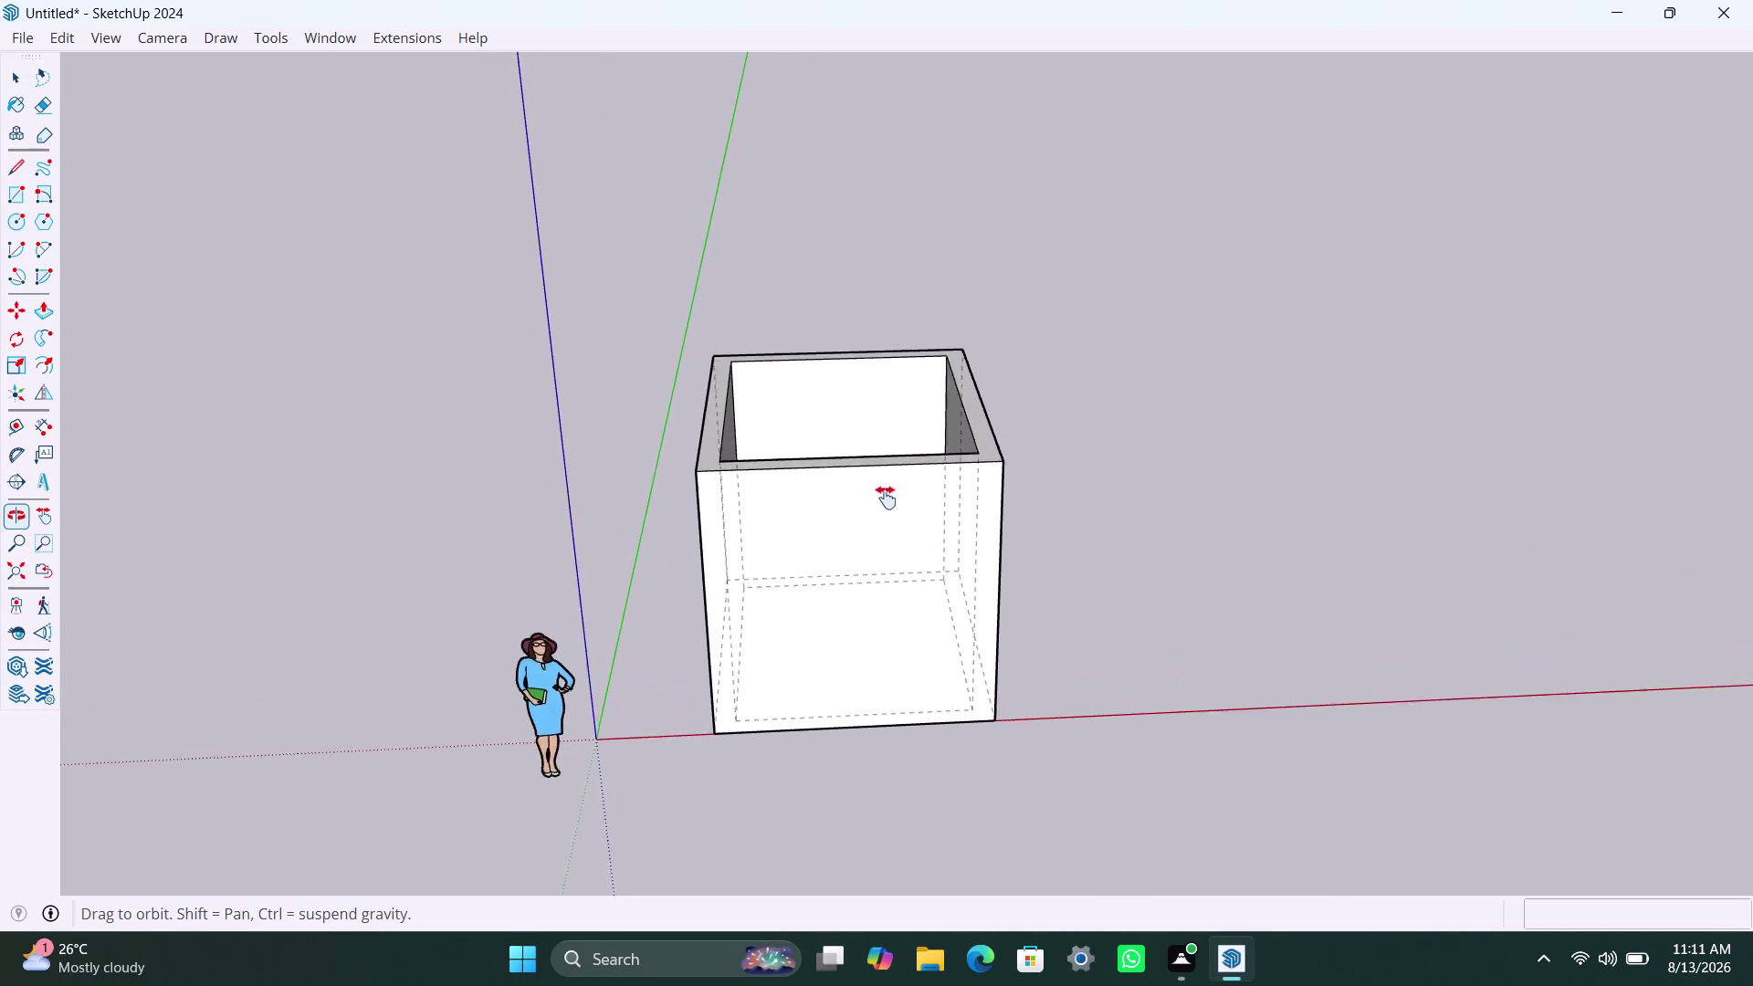
middle_drag(887, 489, 841, 618)
scroll(up, 3)
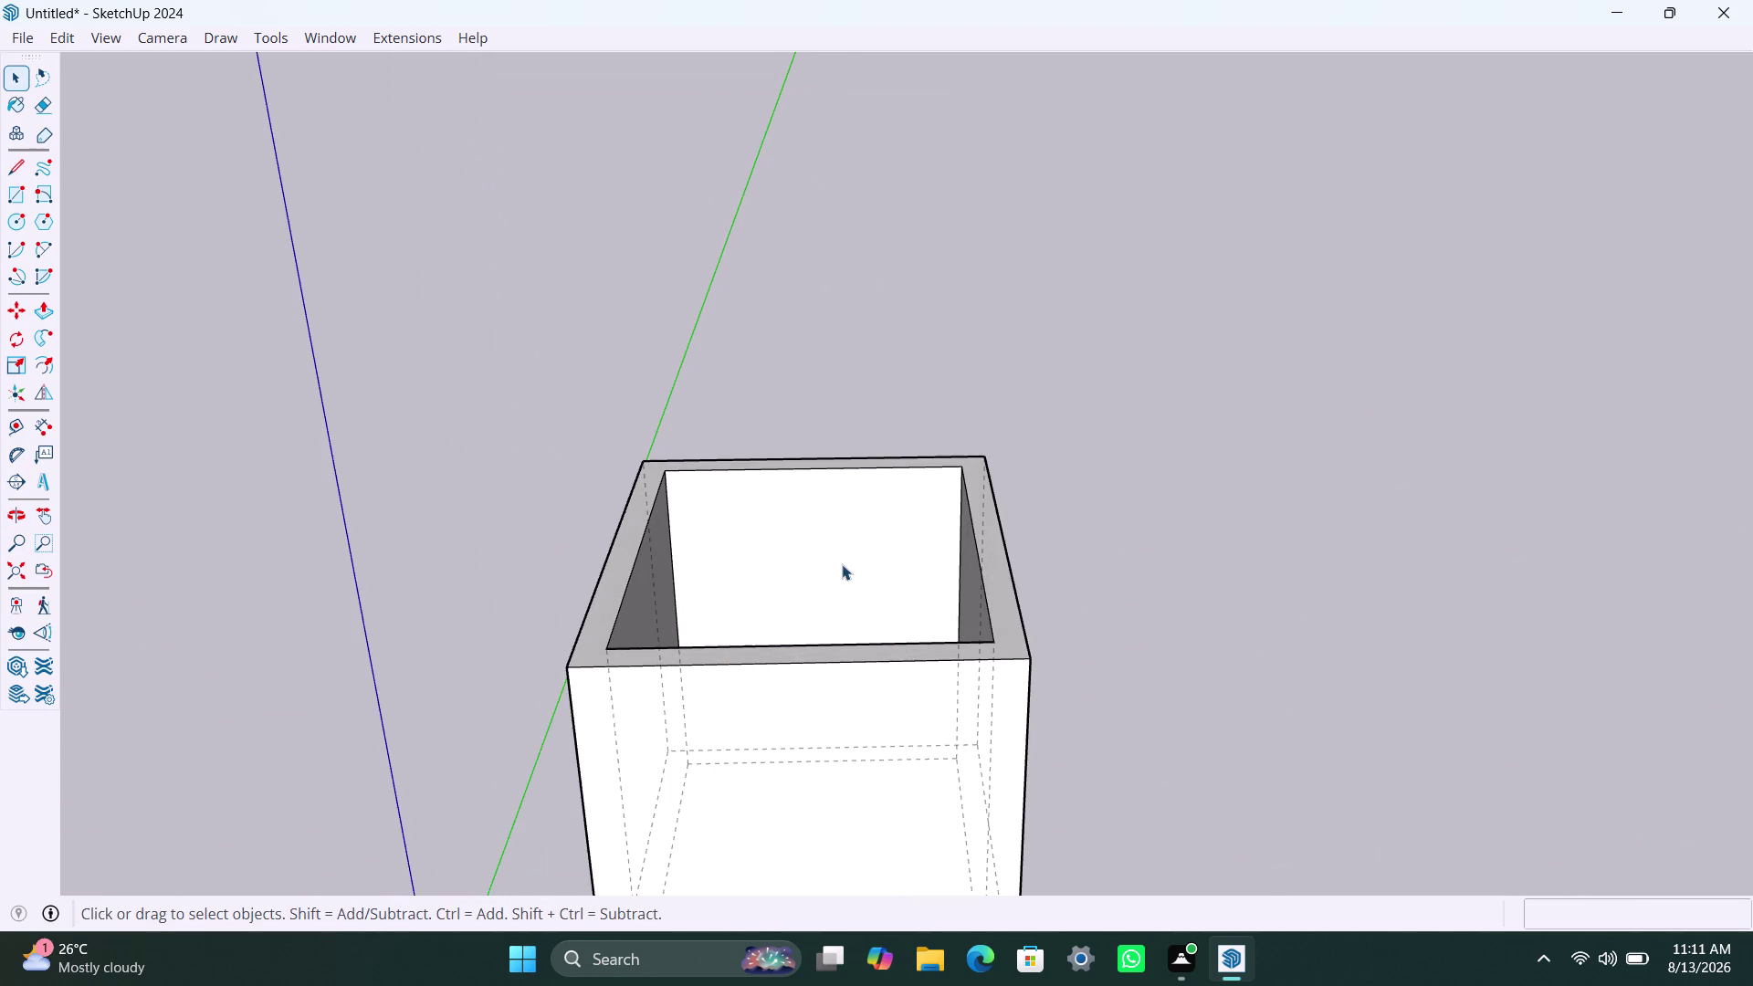
scroll(up, 3)
middle_drag(837, 541, 804, 815)
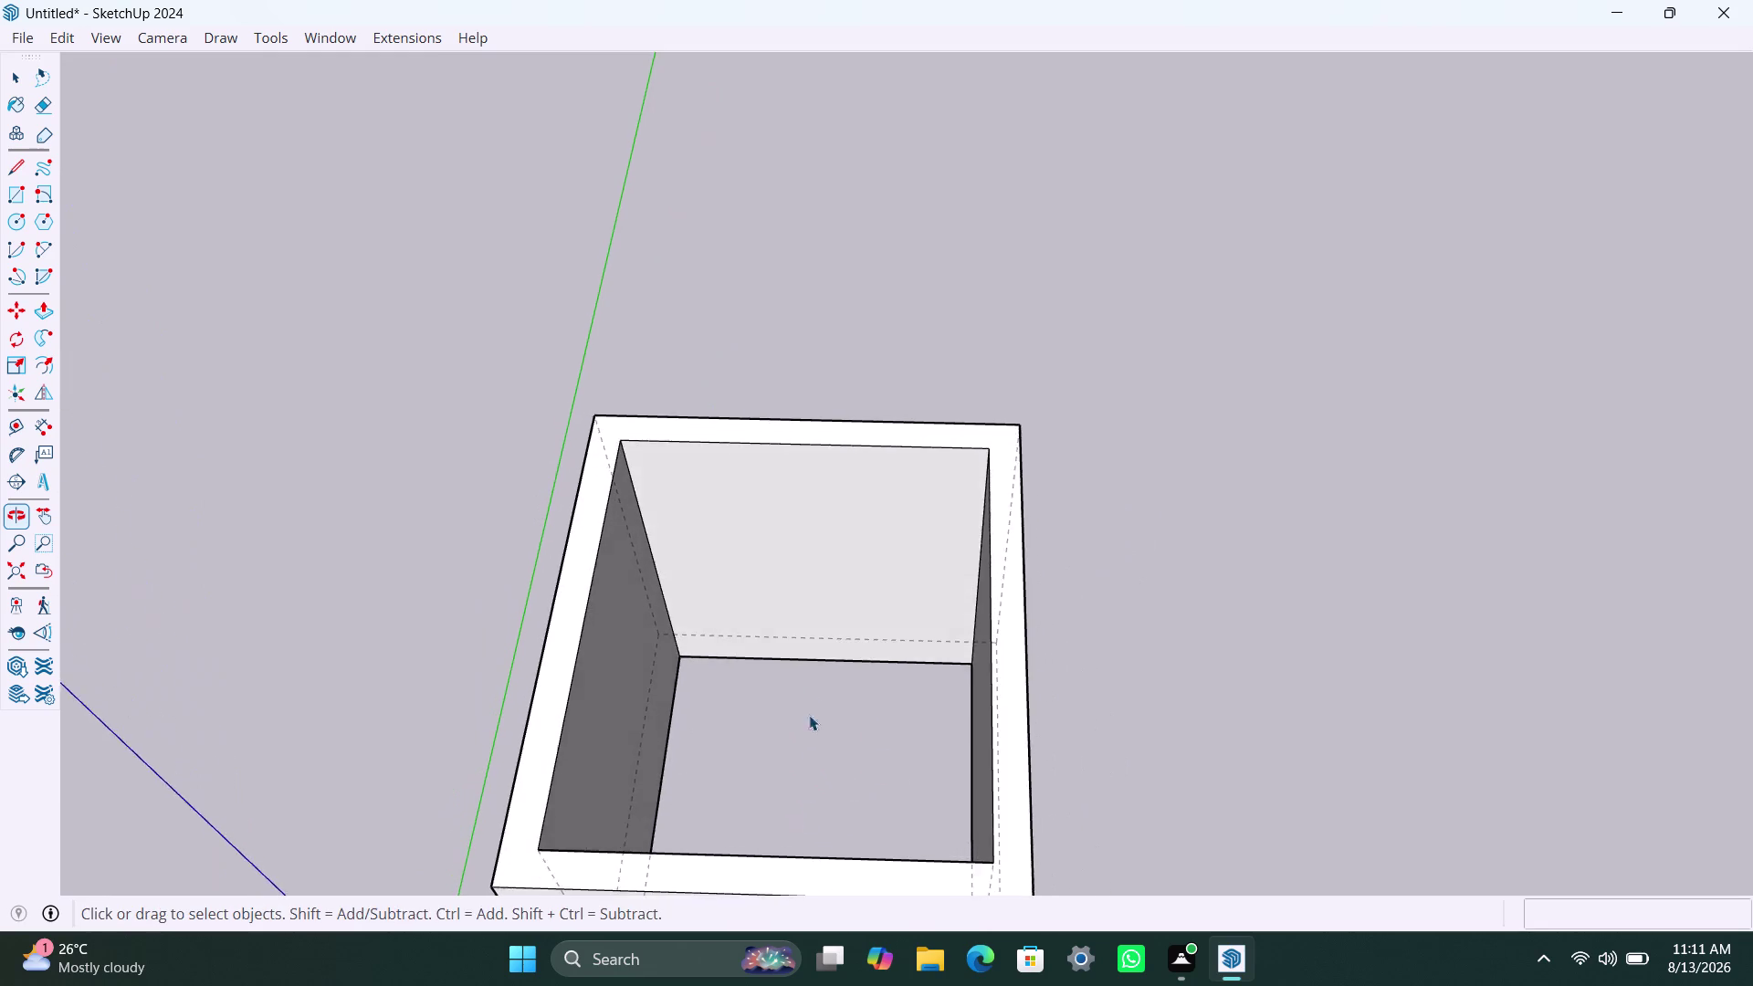
scroll(down, 3)
middle_drag(783, 530, 794, 653)
scroll(down, 3)
middle_drag(747, 572, 759, 601)
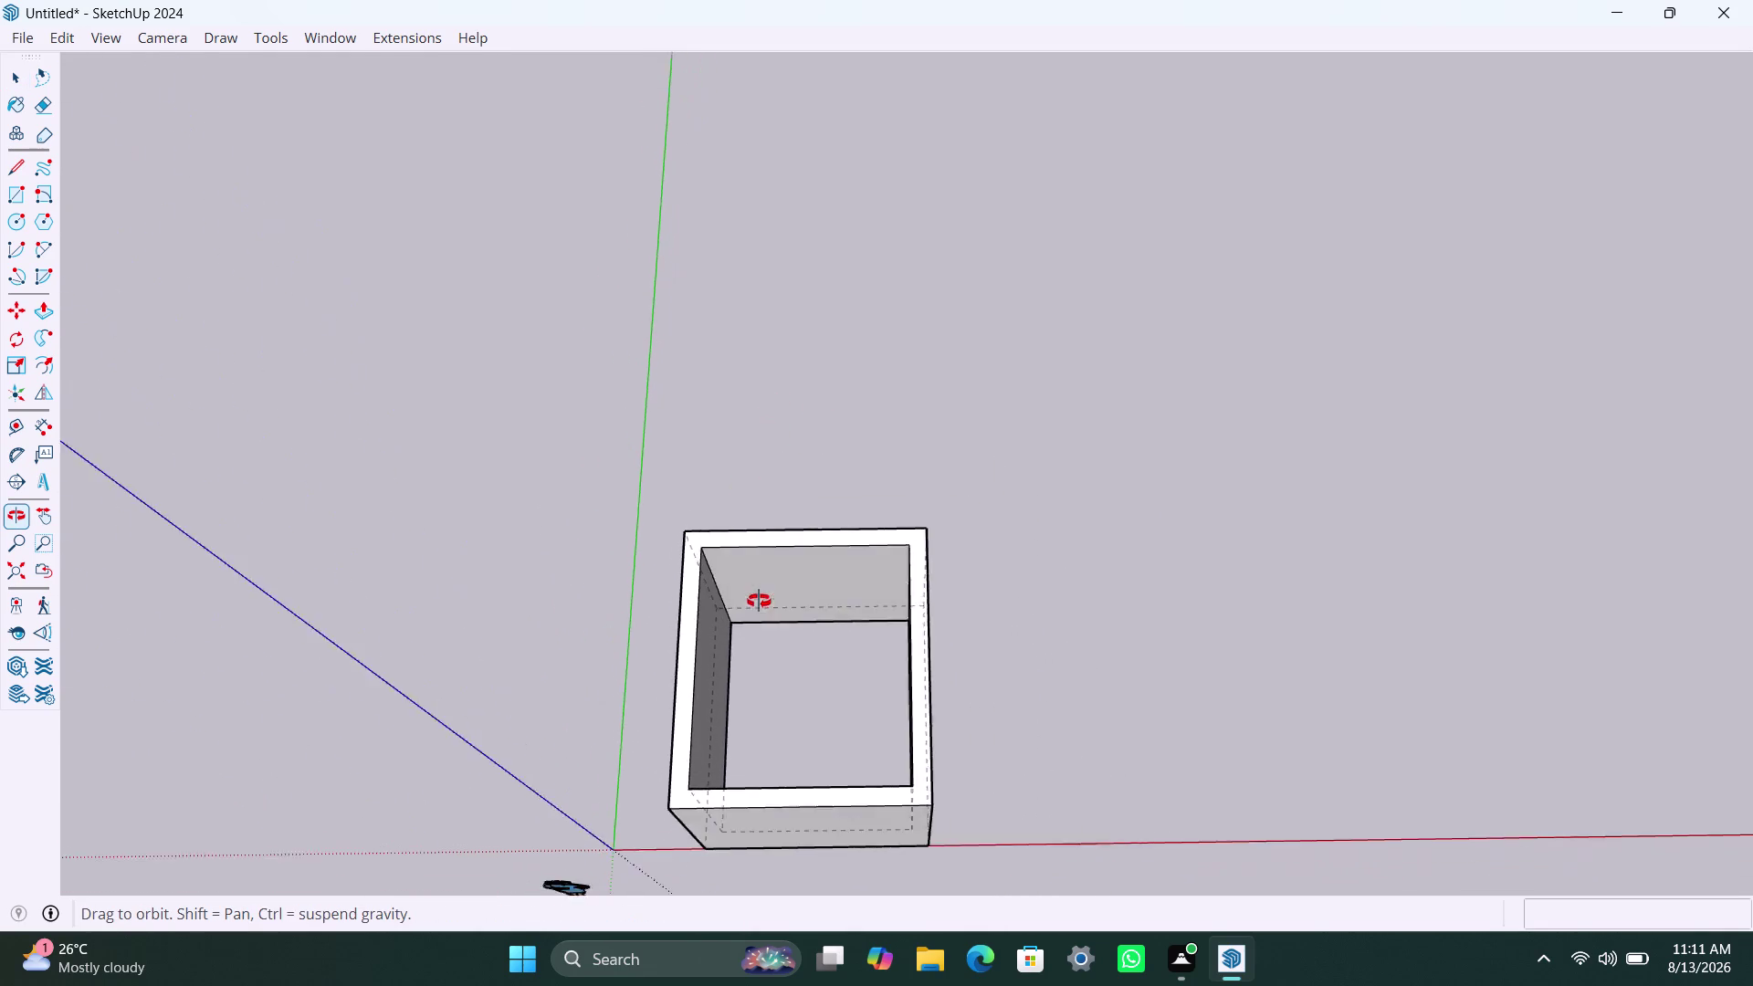
middle_drag(758, 600, 722, 573)
scroll(up, 3)
Select the inner bottom edge, attempt a floor face, and select it.
click(752, 795)
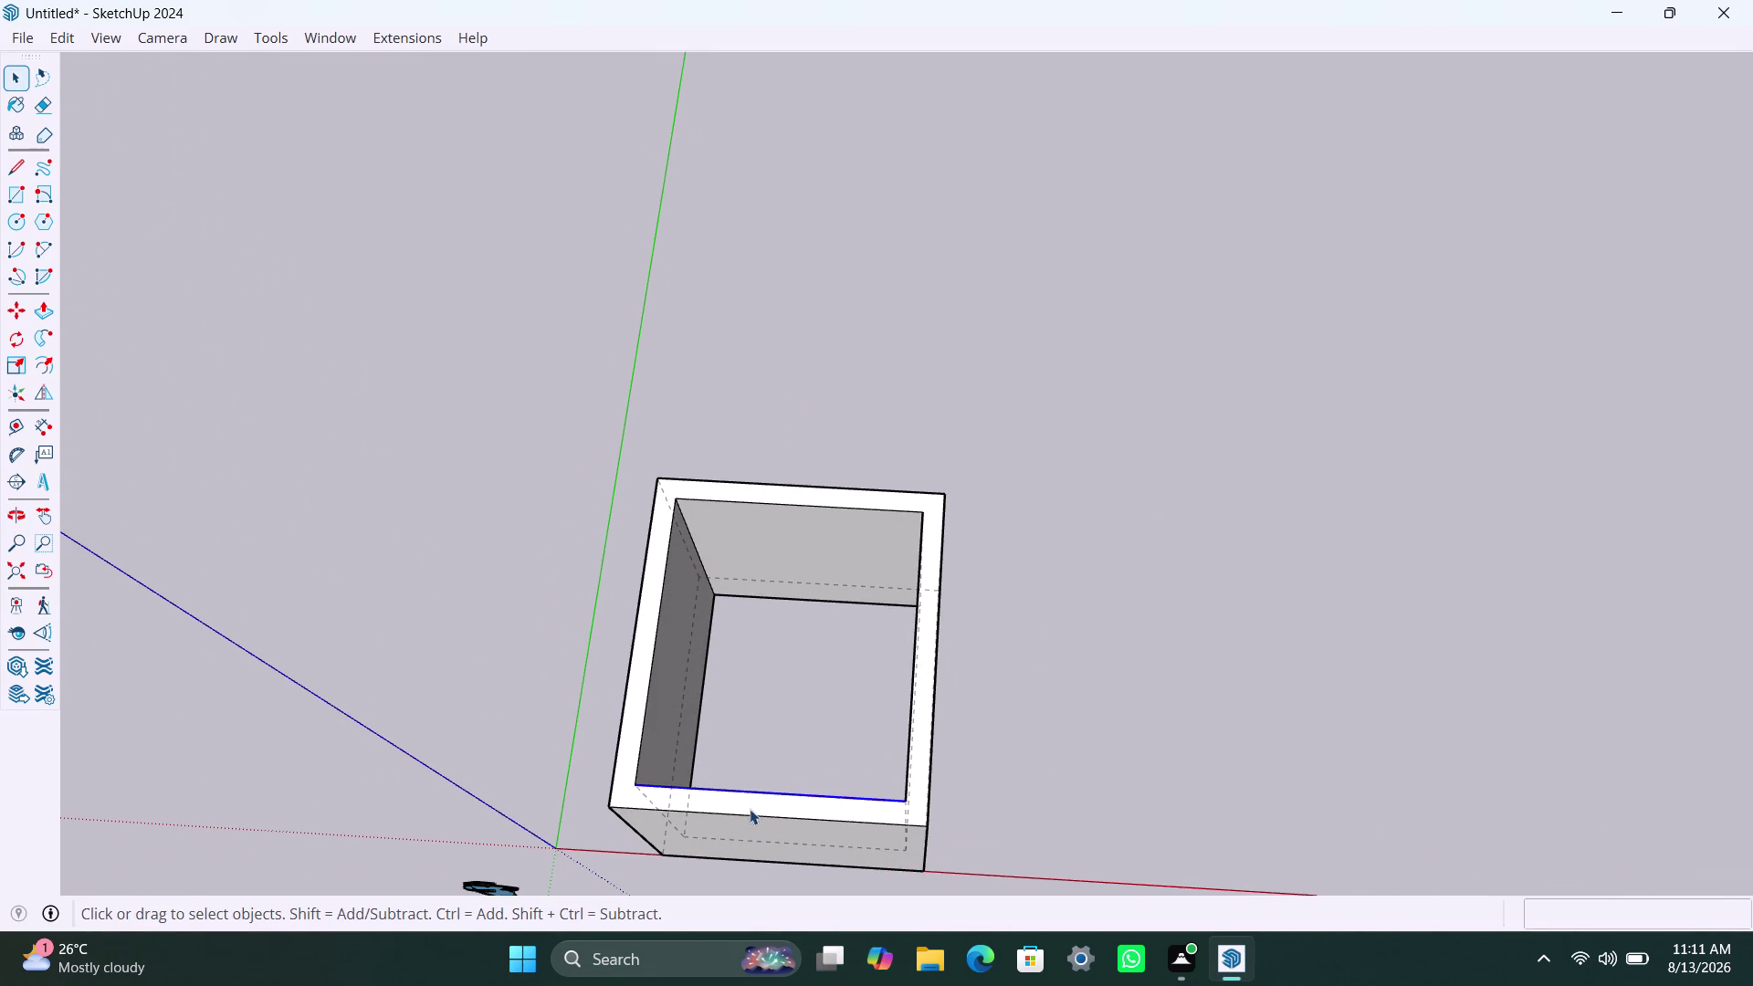
click(740, 814)
click(719, 790)
key(ctrl+z)
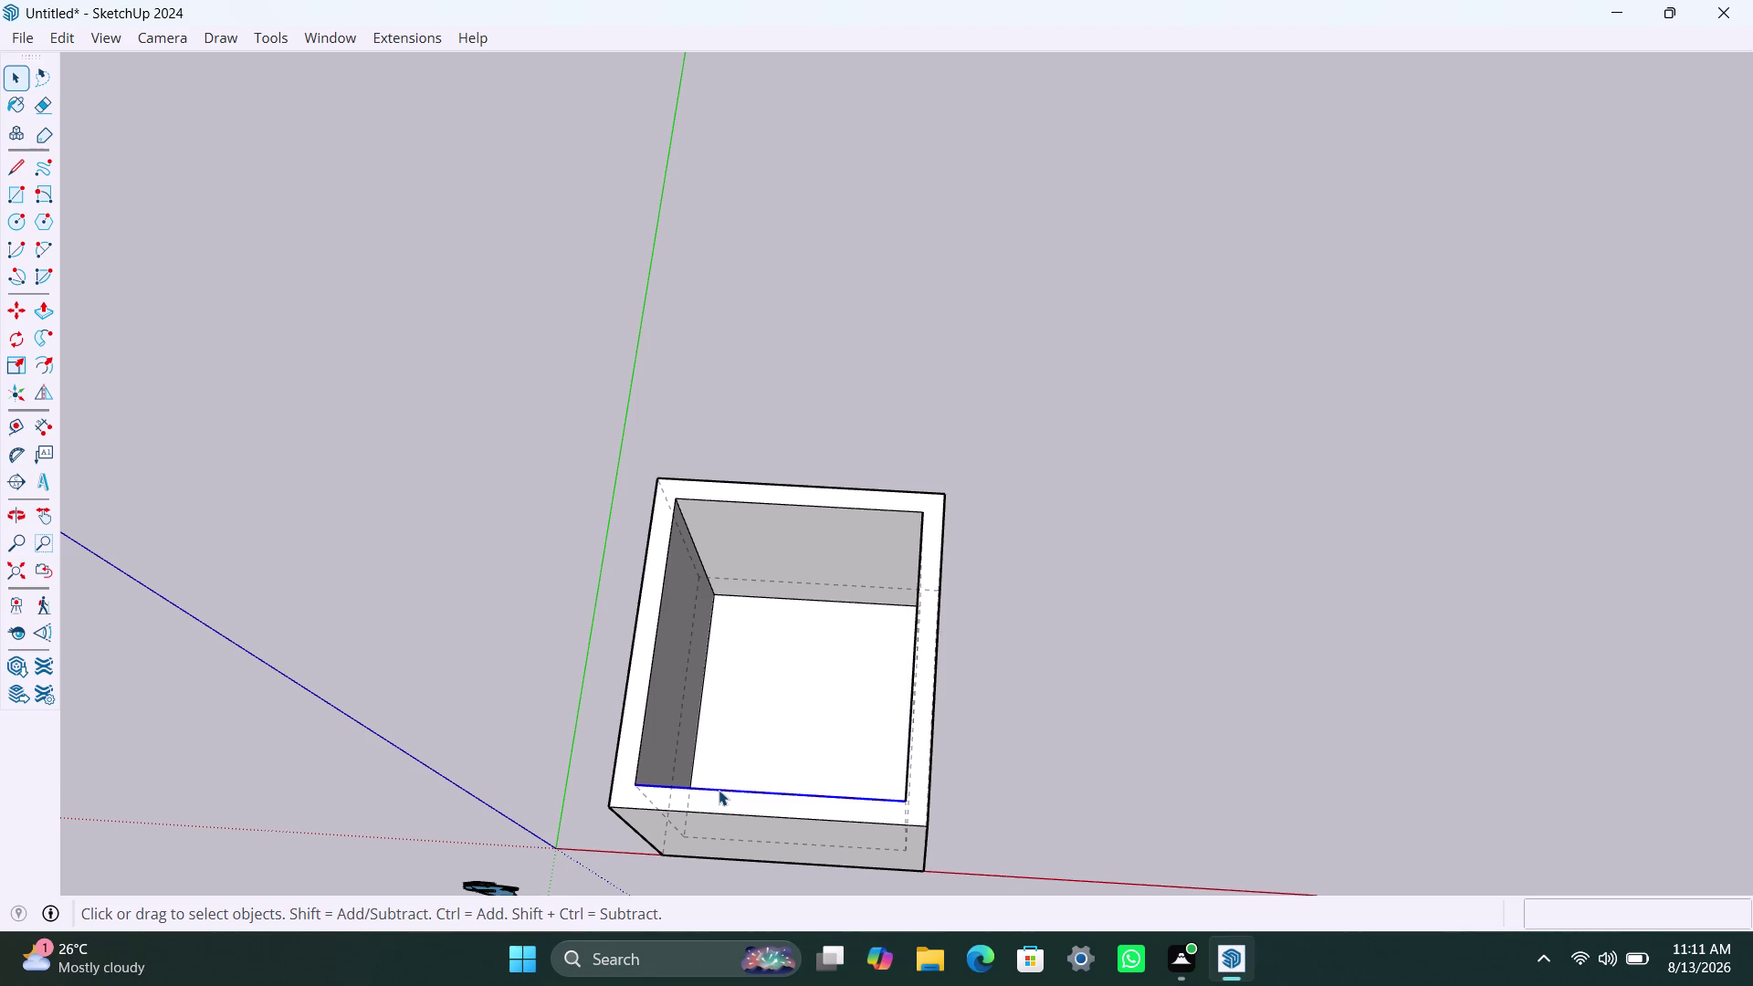
key(ctrl+z)
click(704, 833)
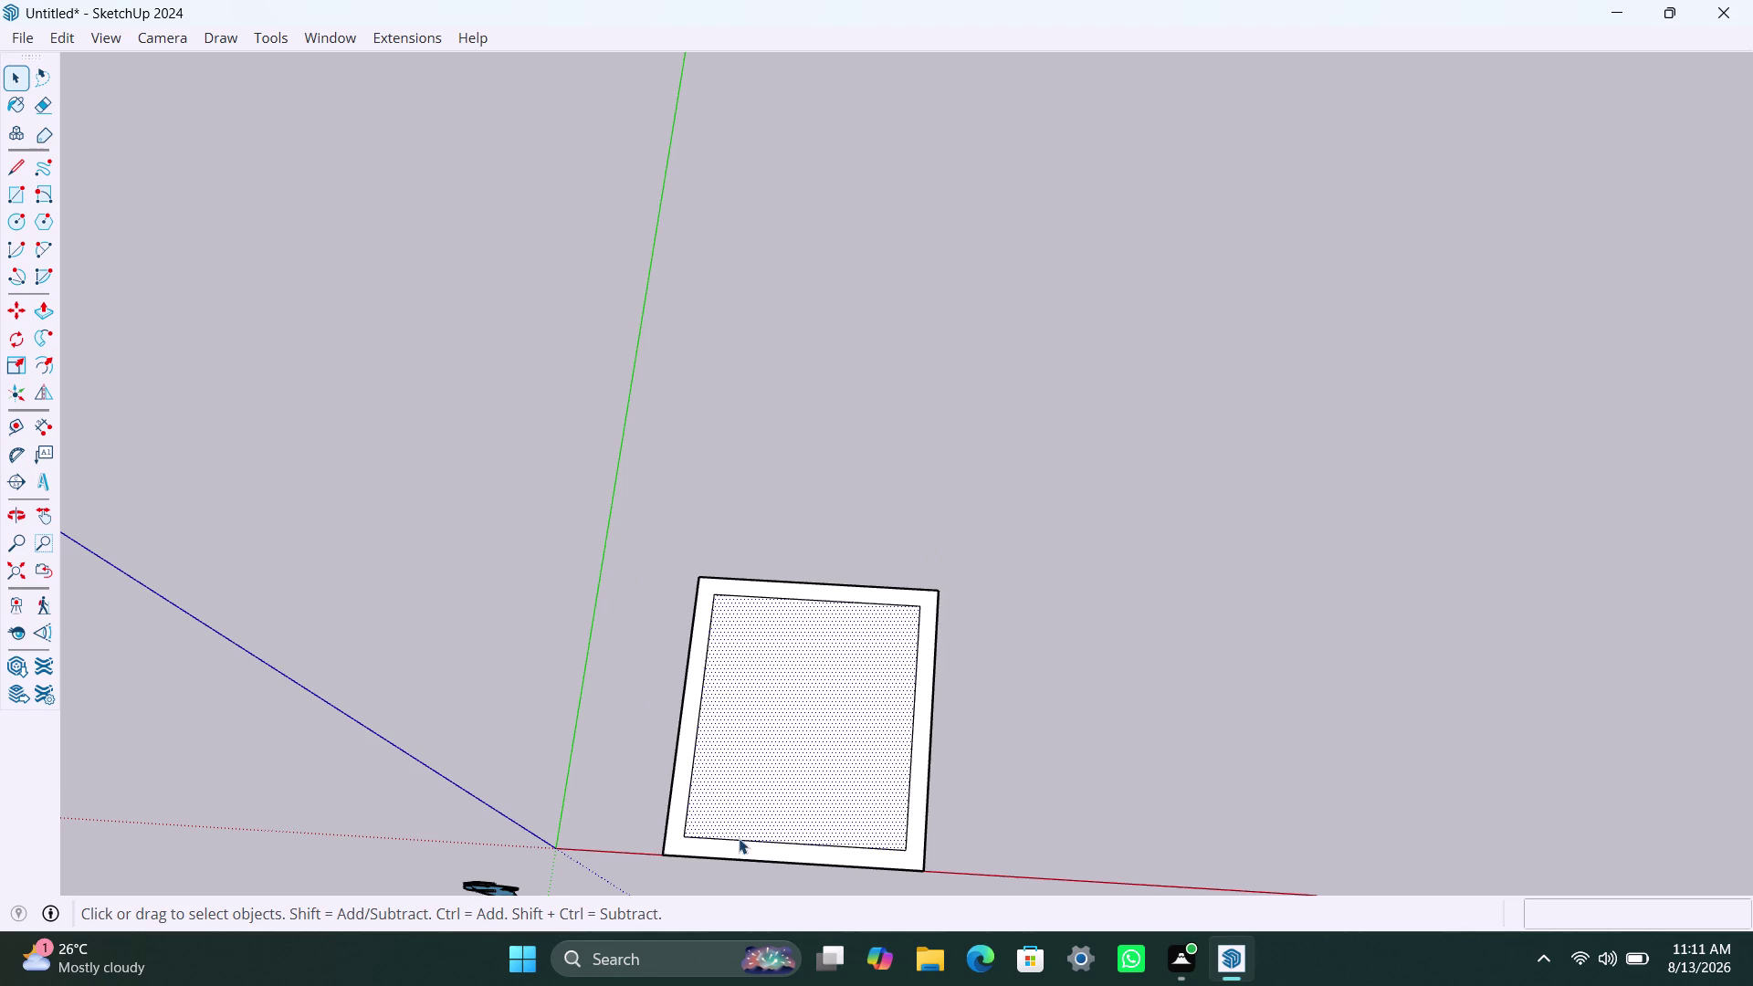
scroll(down, 3)
middle_drag(760, 784, 798, 709)
scroll(down, 3)
middle_drag(795, 707, 804, 626)
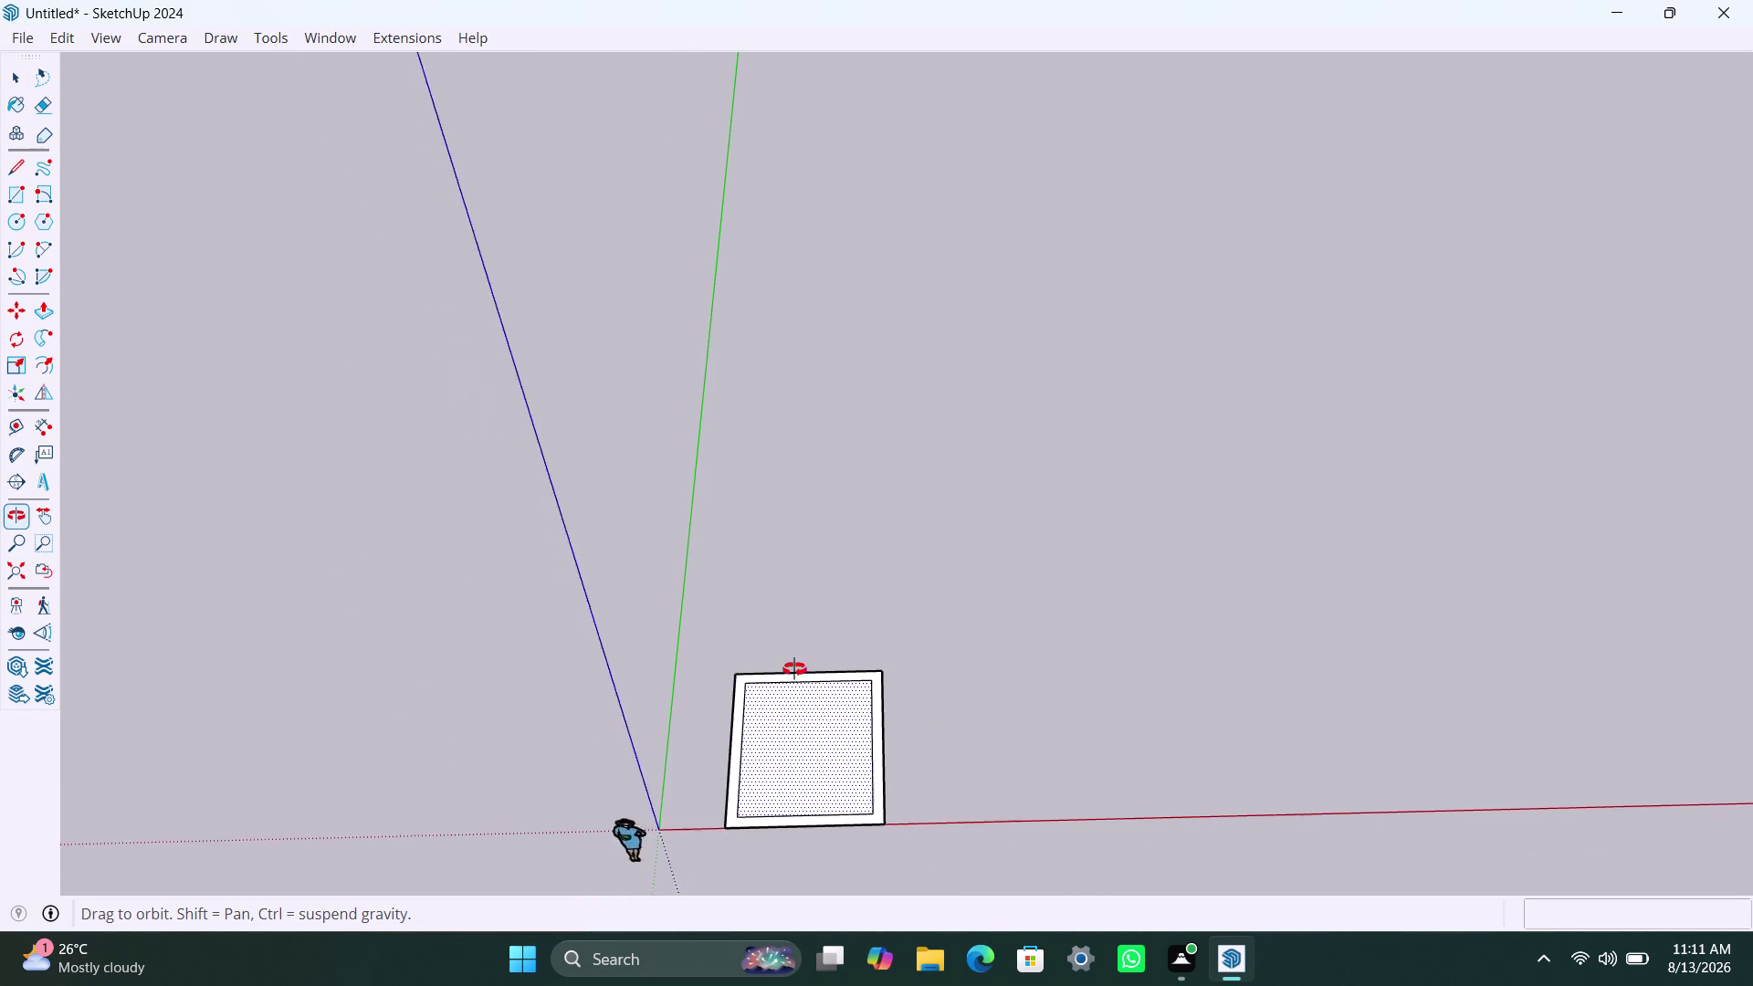
middle_drag(804, 625, 753, 806)
scroll(down, 3)
middle_drag(752, 757, 784, 693)
scroll(up, 3)
middle_drag(781, 743, 816, 394)
scroll(up, 3)
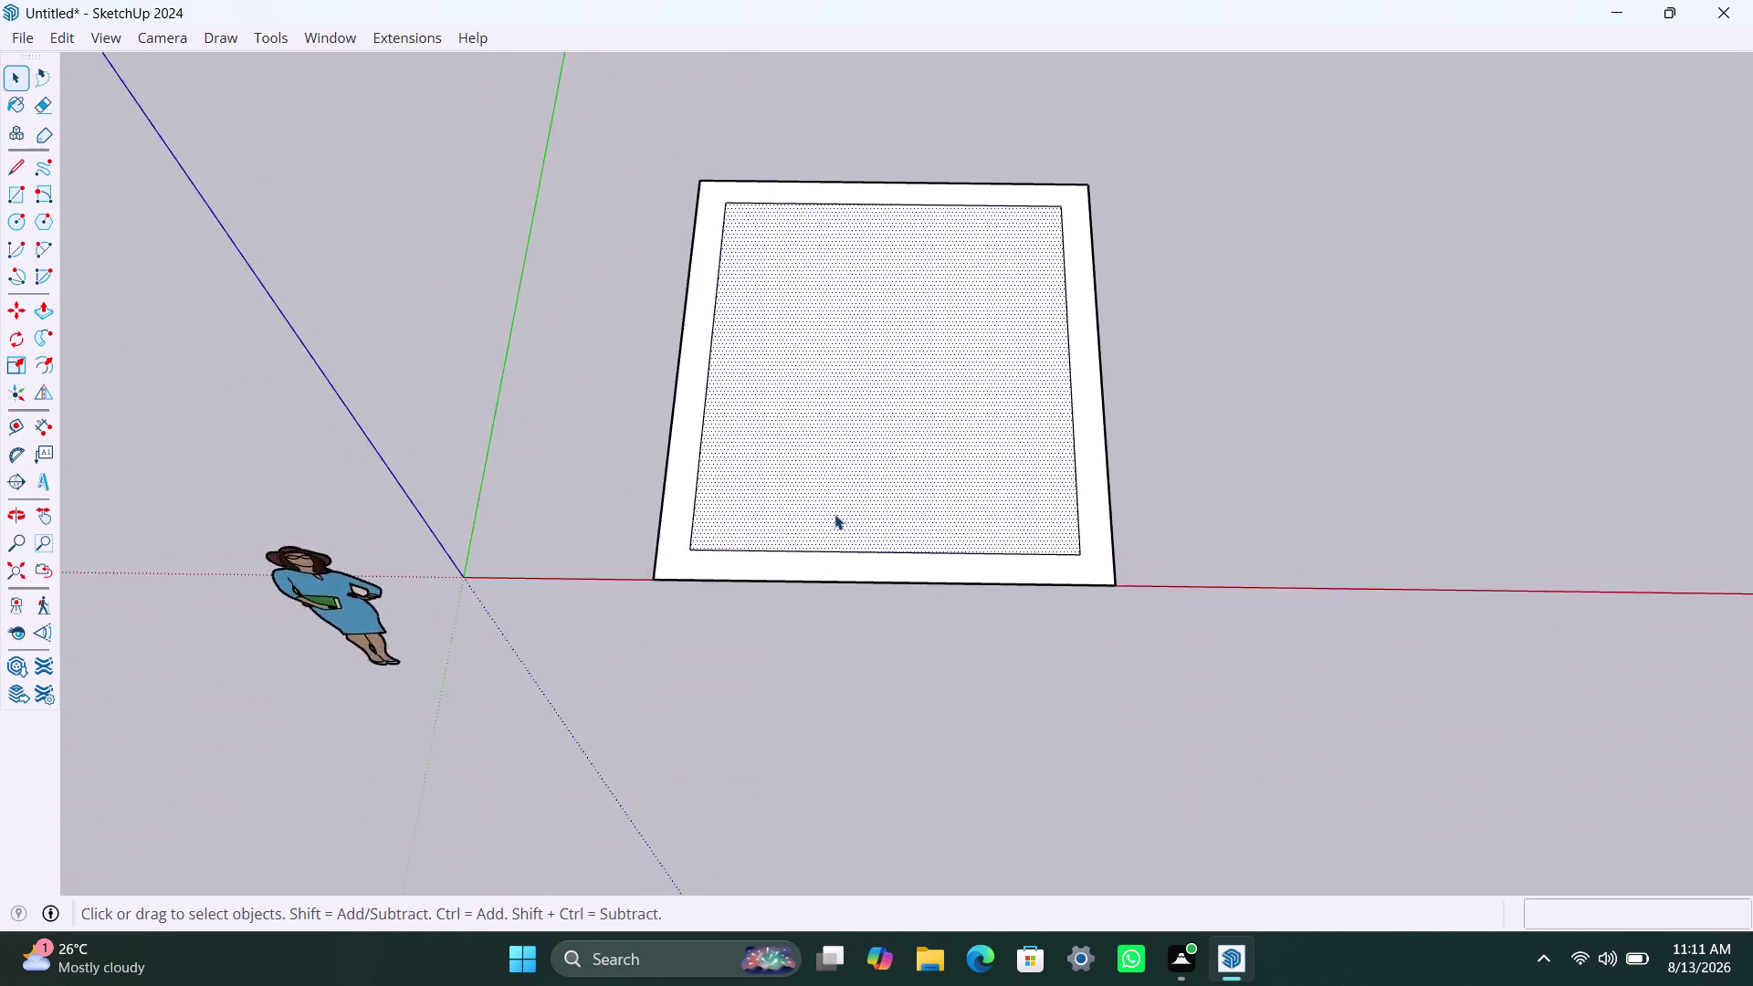
scroll(up, 3)
scroll(up, 3)
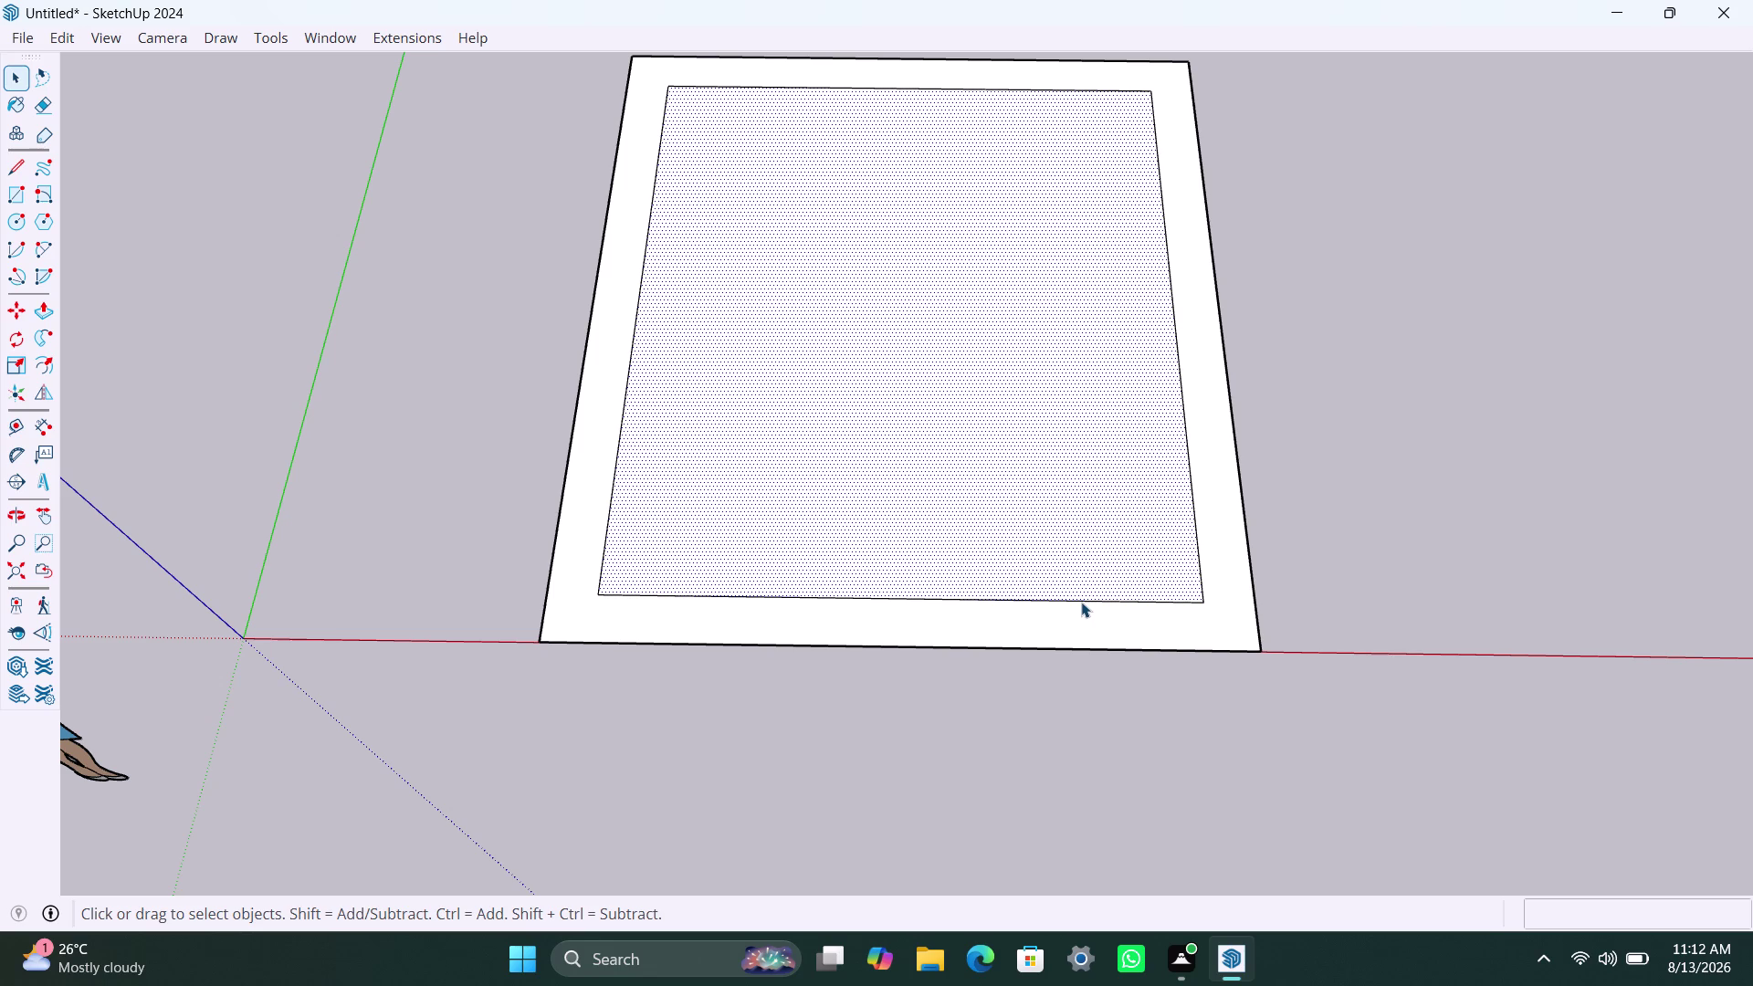
click(777, 489)
key(m)
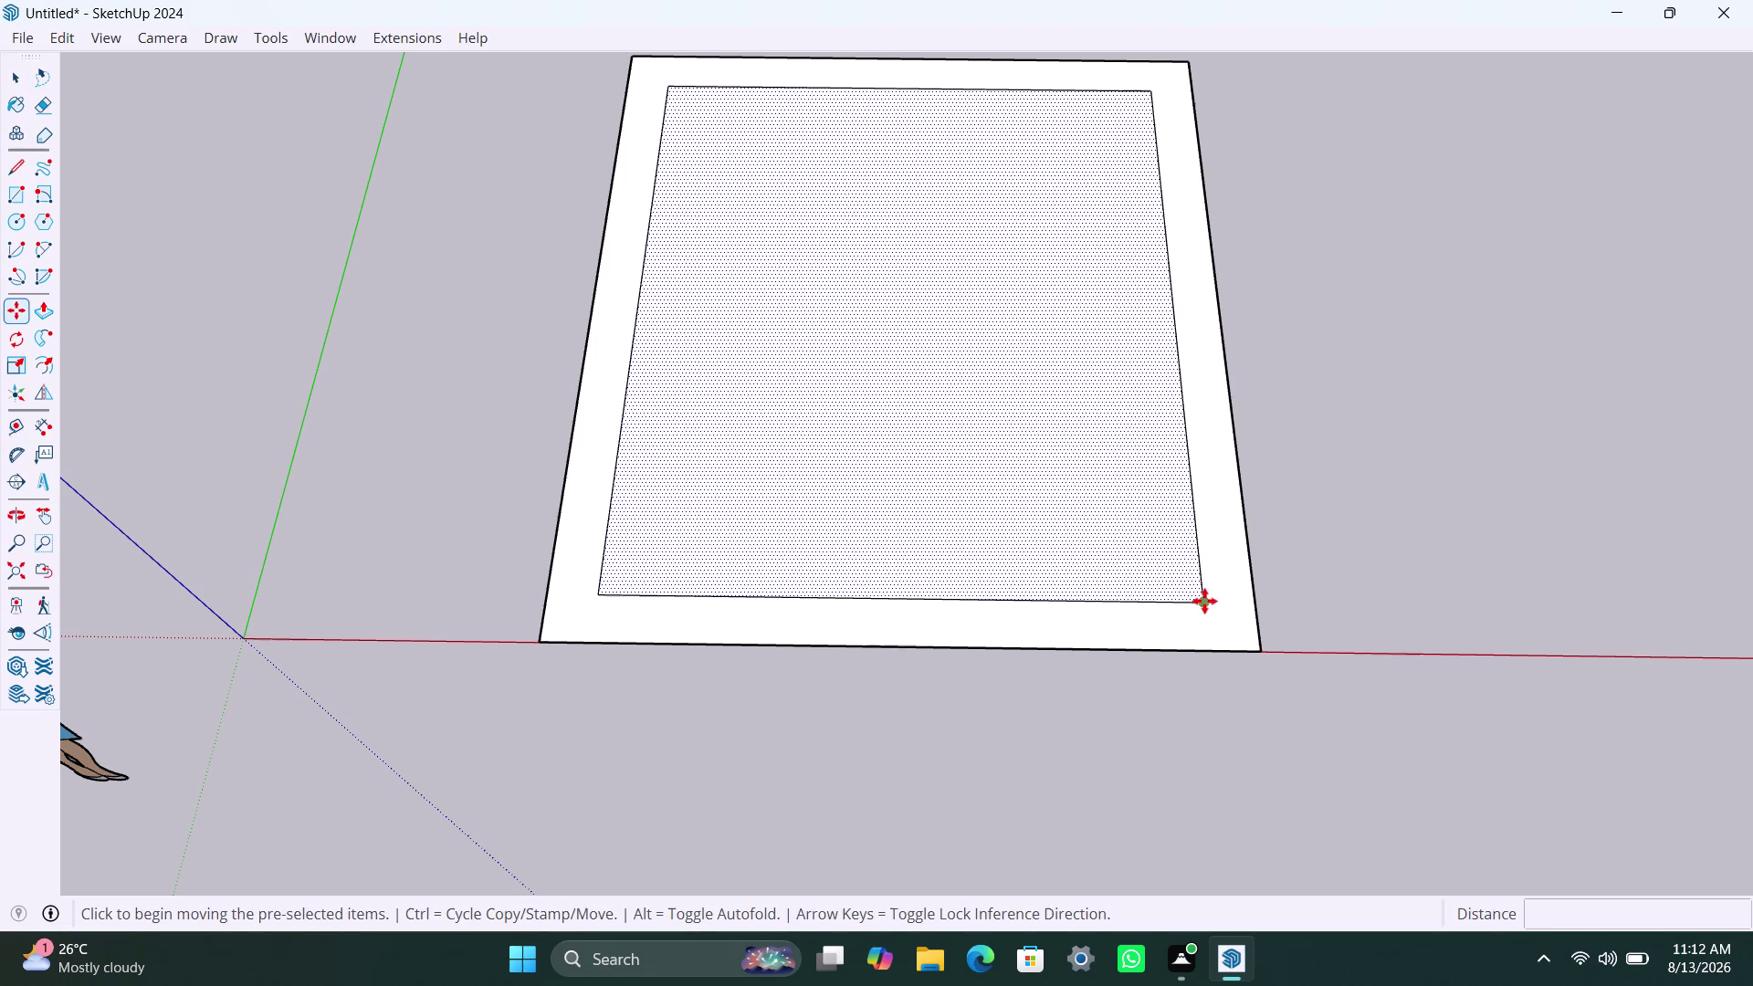
click(1204, 601)
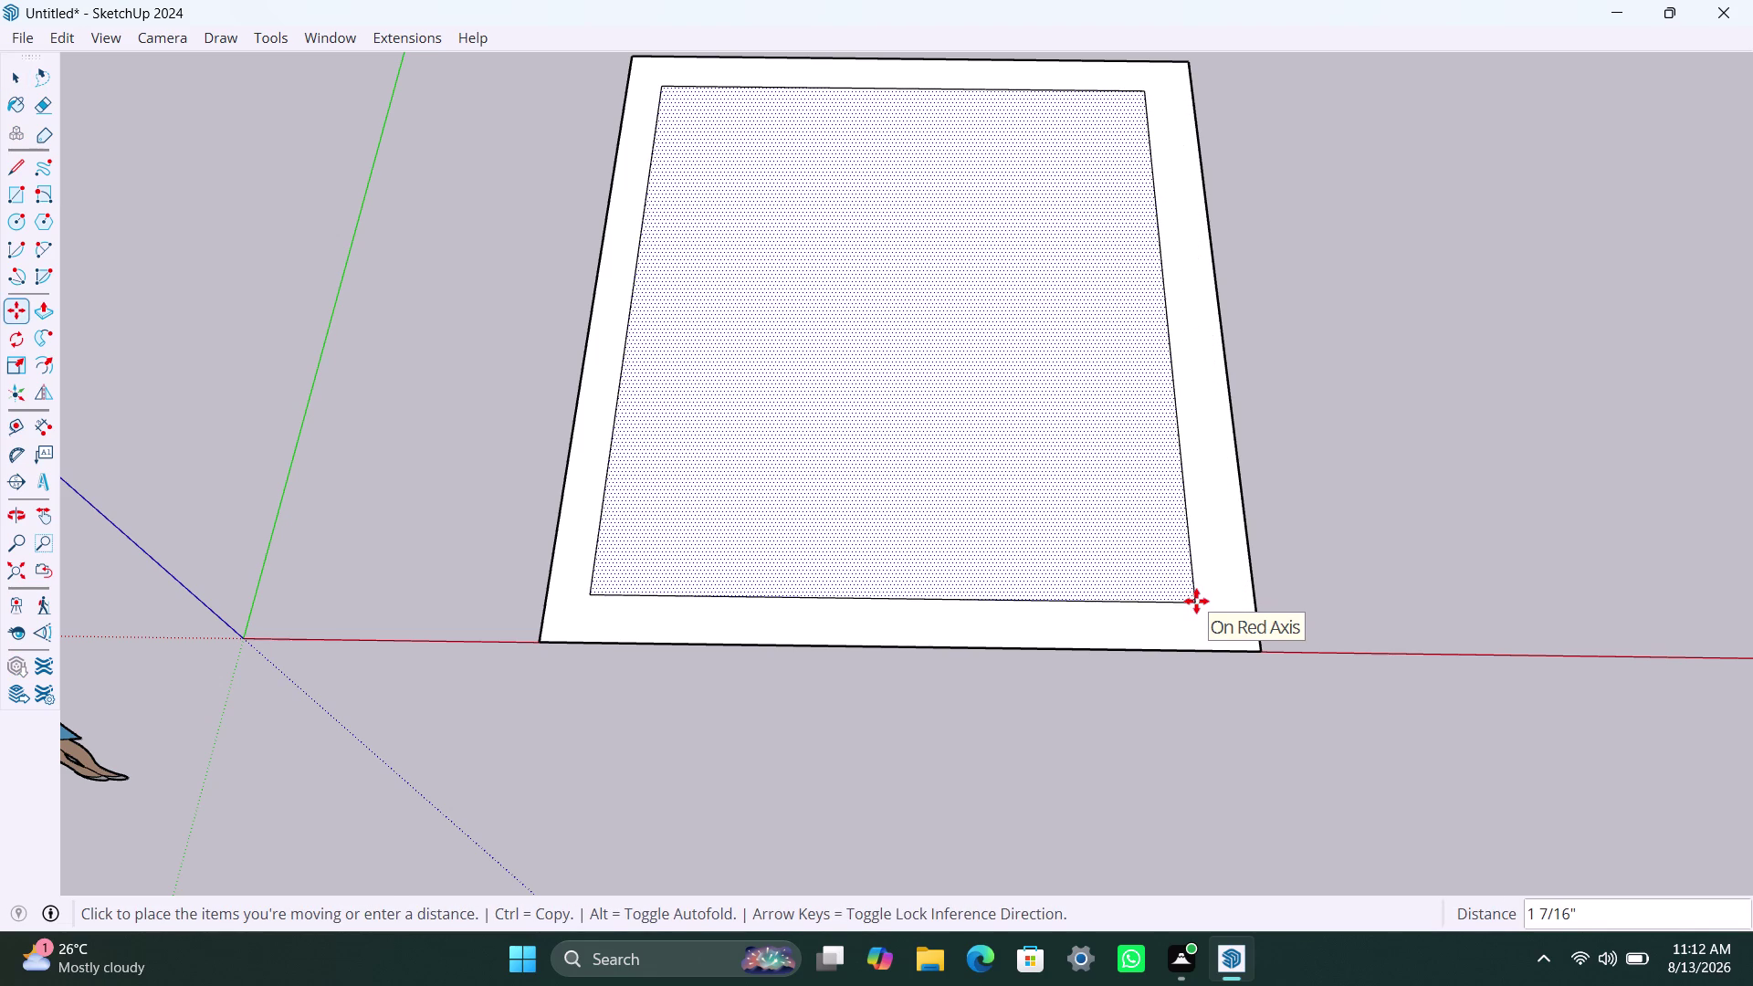
key(space)
click(1193, 527)
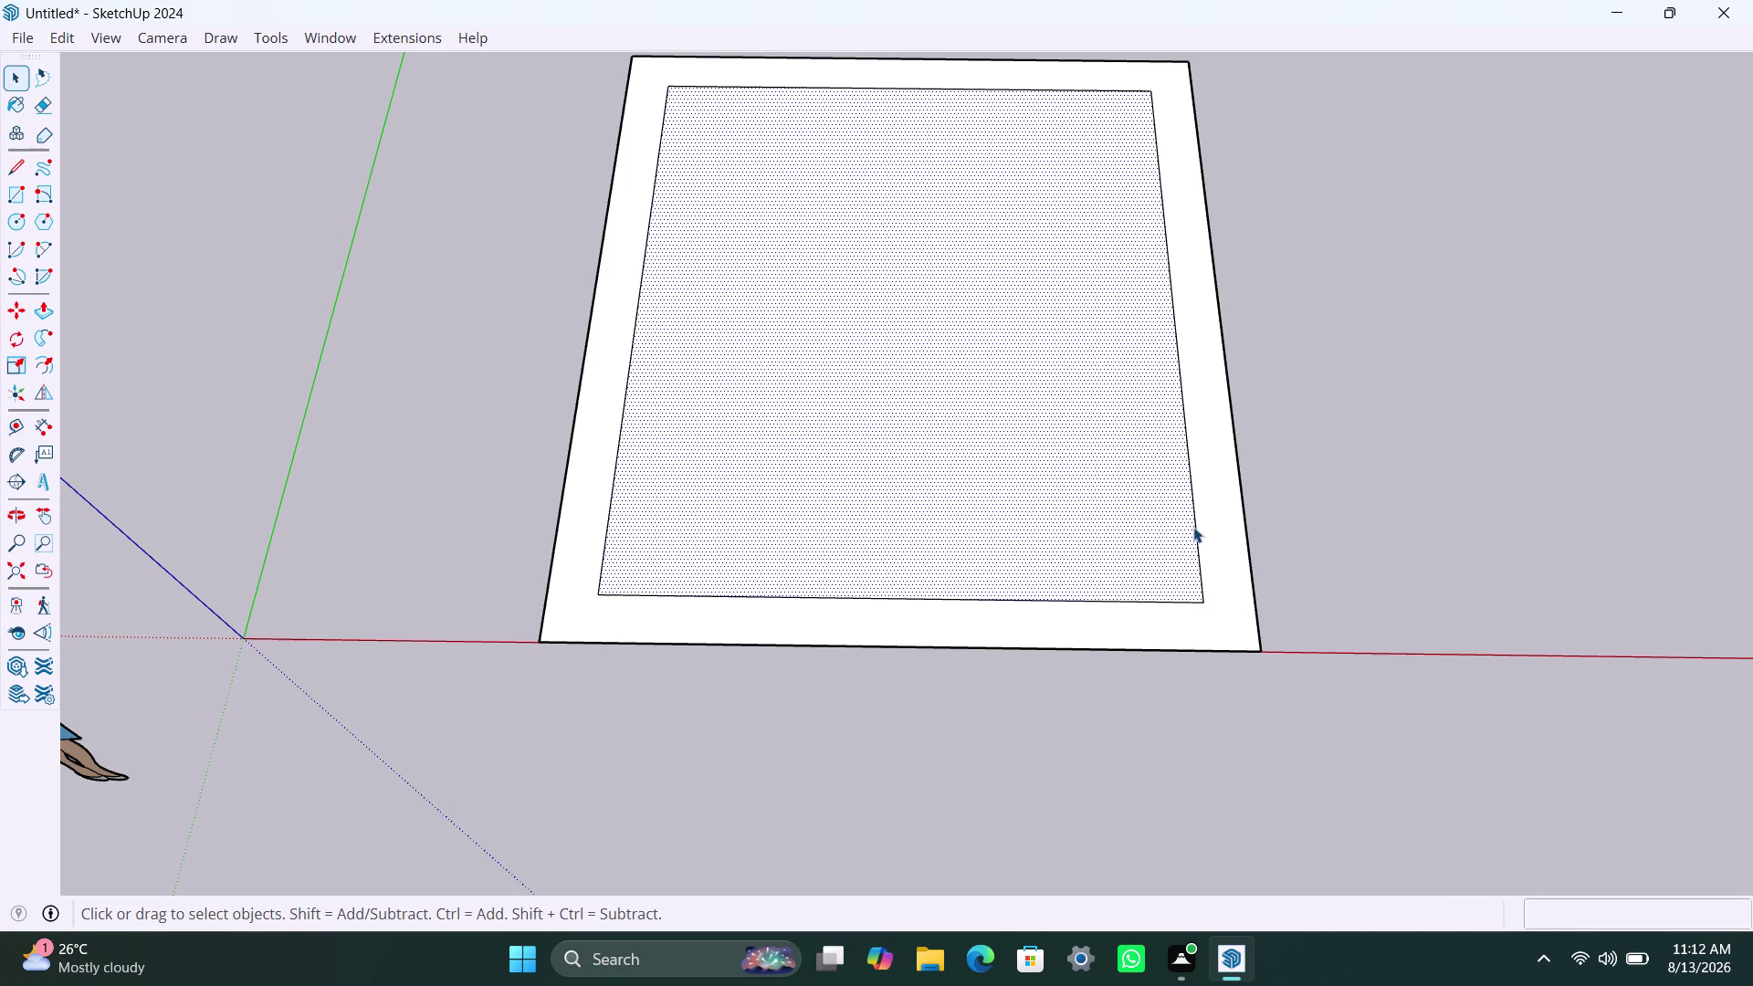
click(1173, 299)
click(1161, 171)
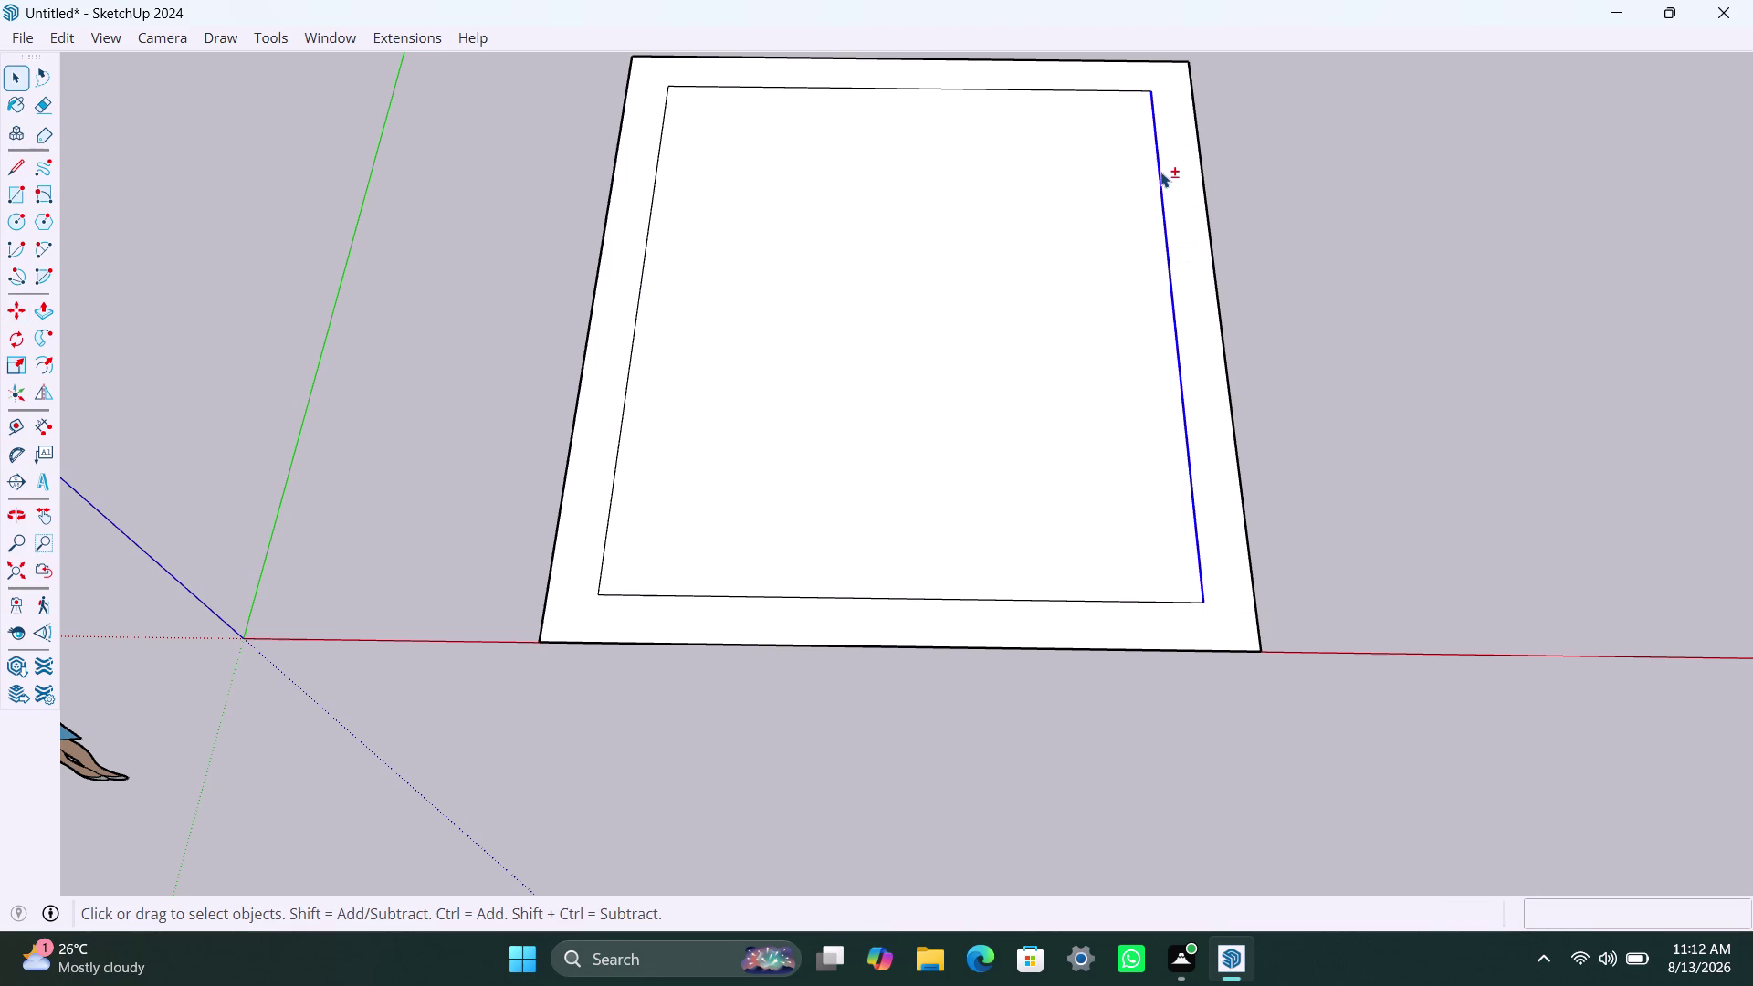
right_click(1095, 417)
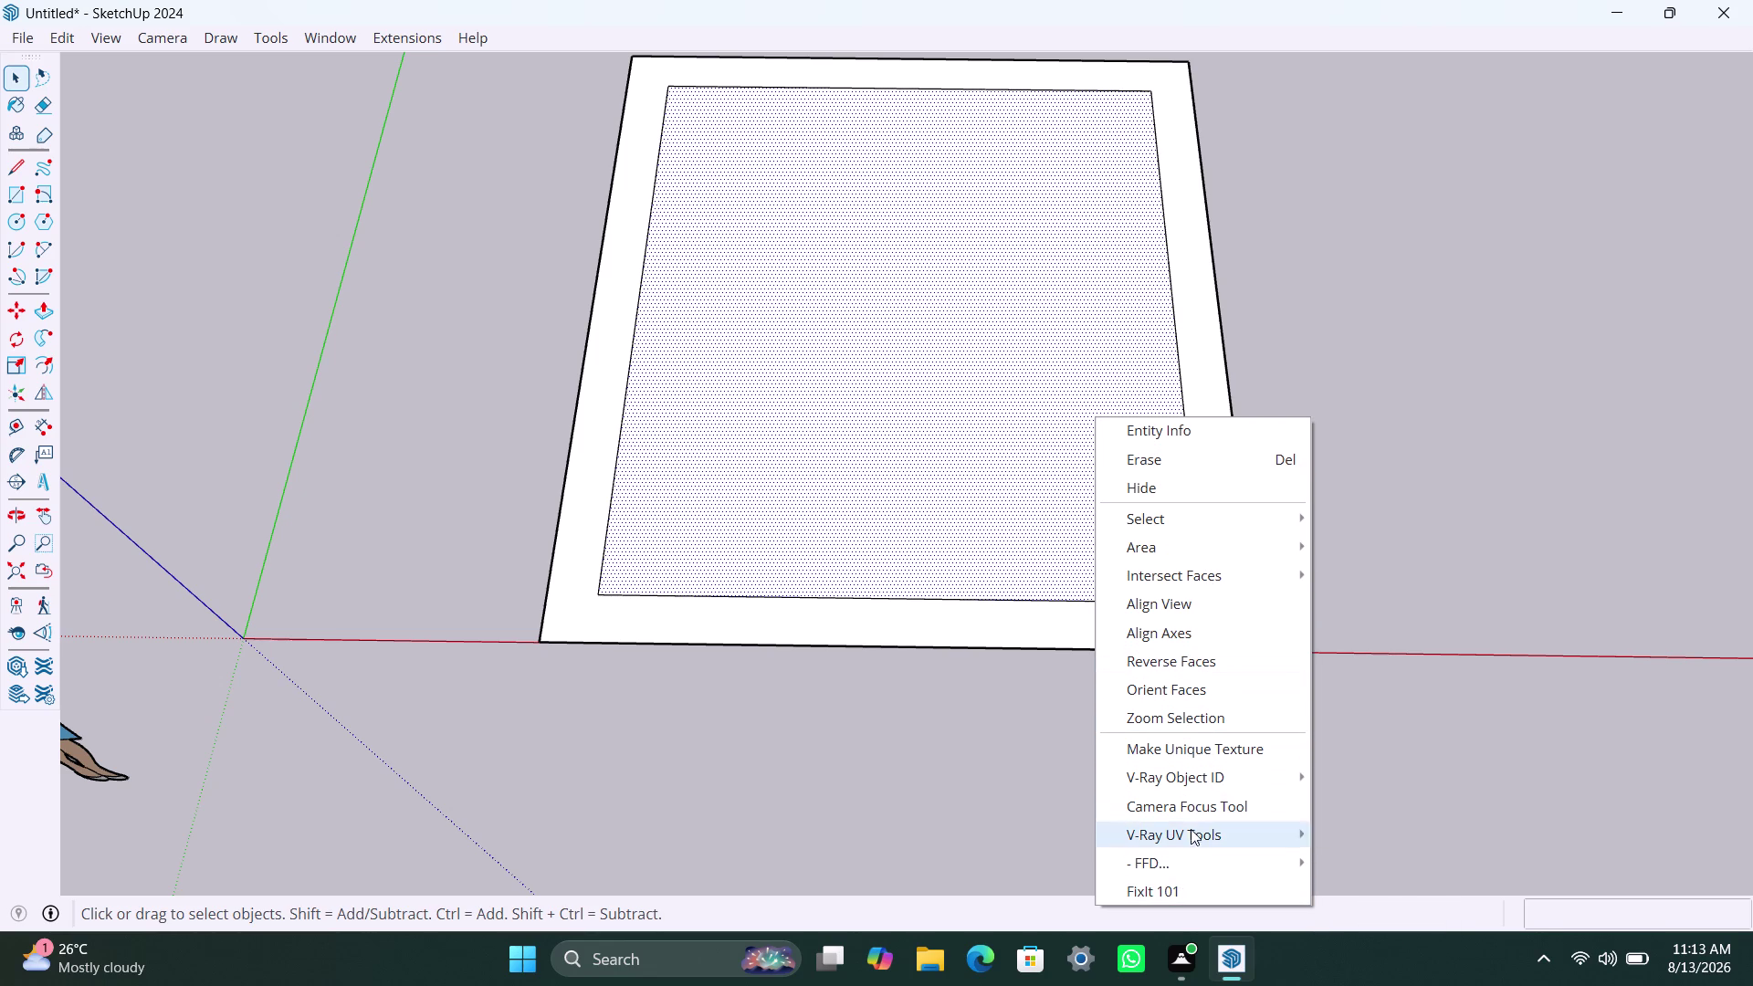
Dismiss the actions list and clear the selection.
click(967, 830)
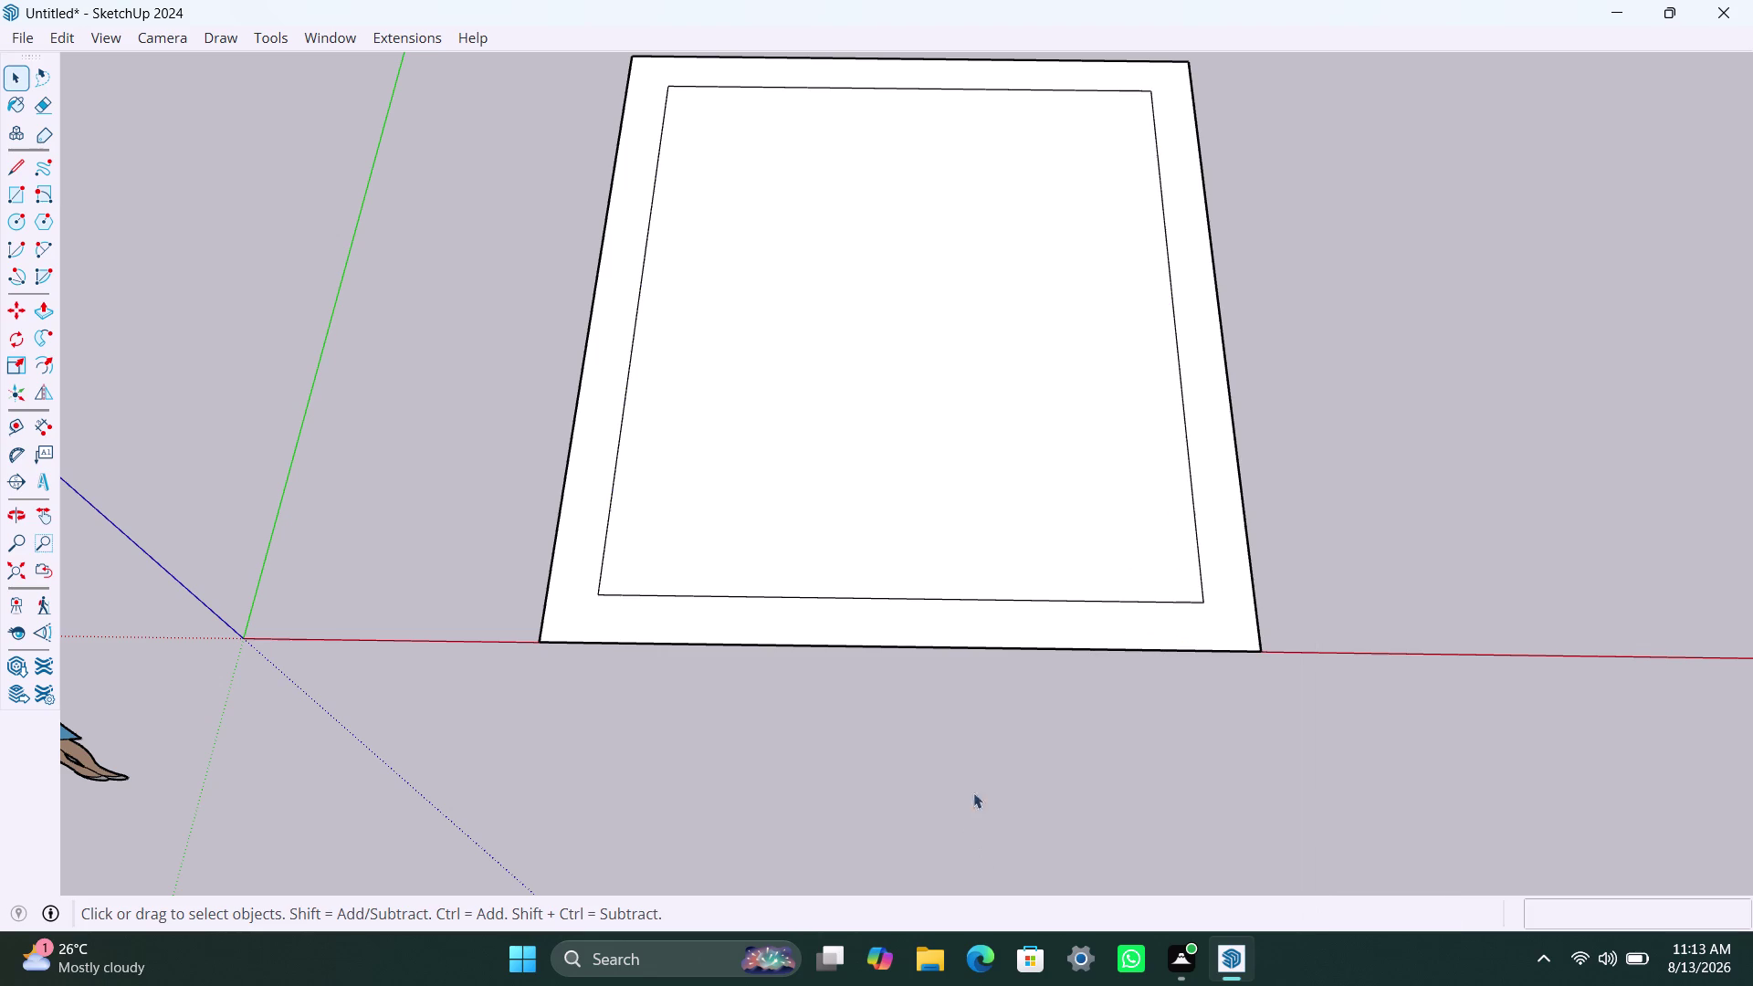
click(1194, 519)
click(1167, 284)
click(1177, 283)
click(1174, 288)
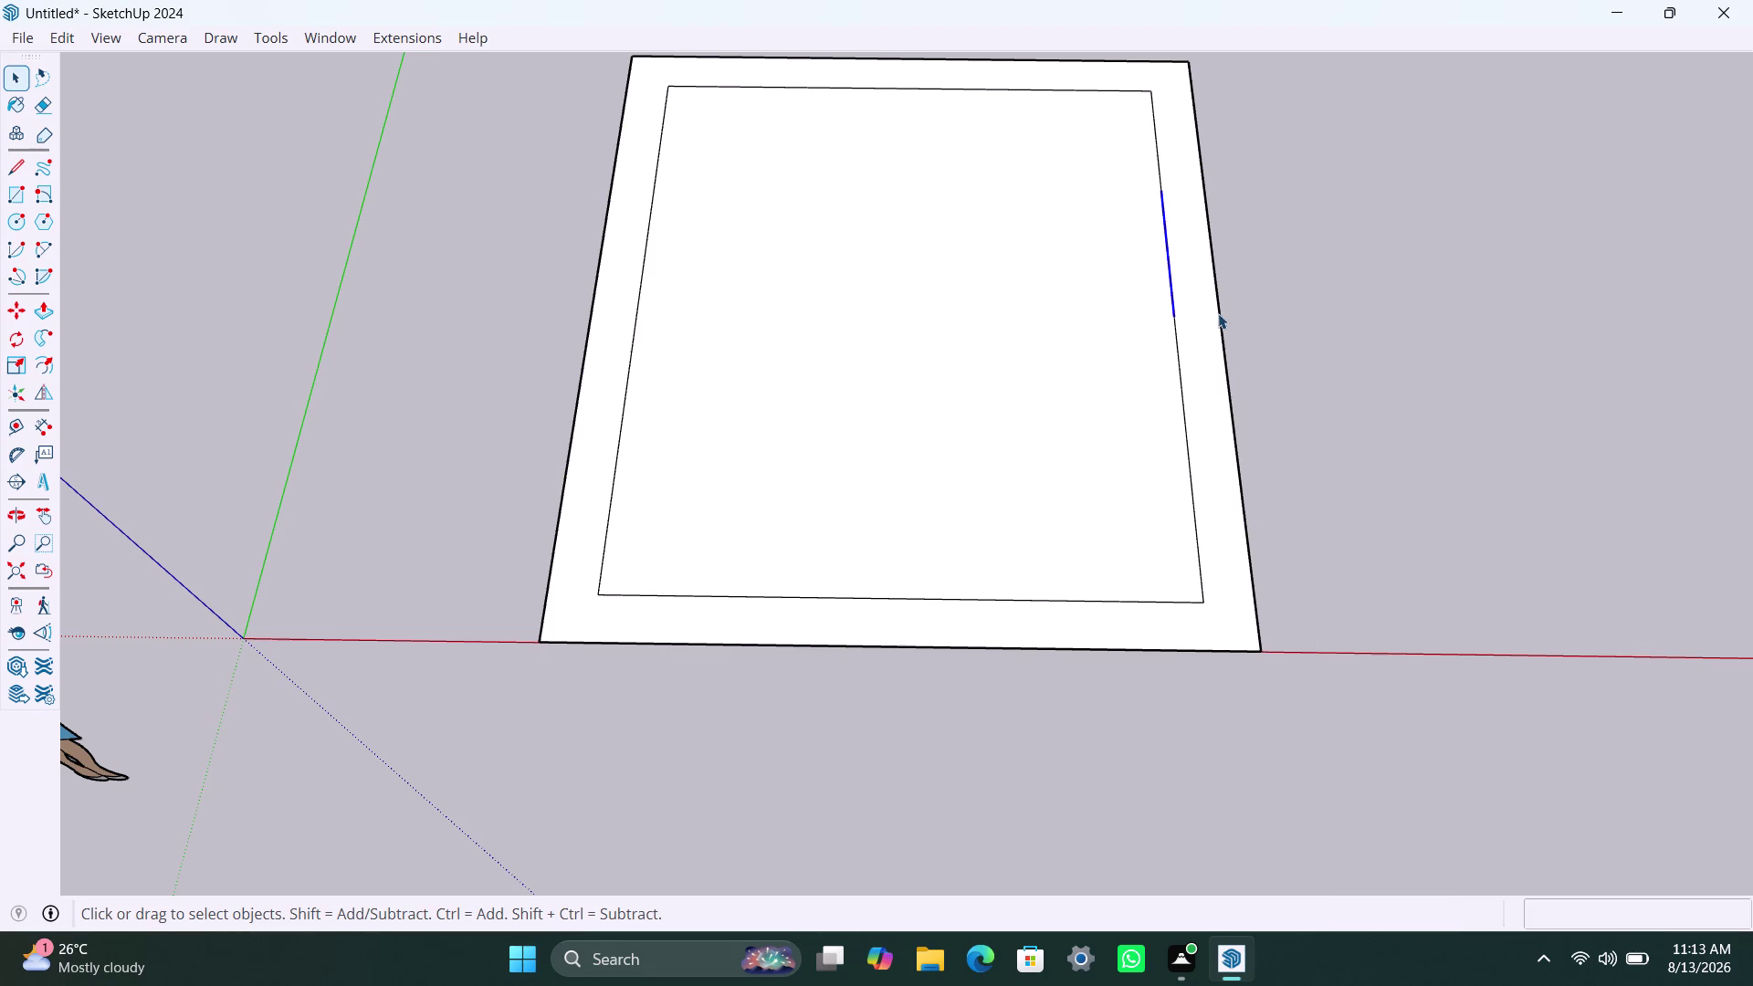
Select and delete the inner rectangle's right edge pieces.
click(1180, 376)
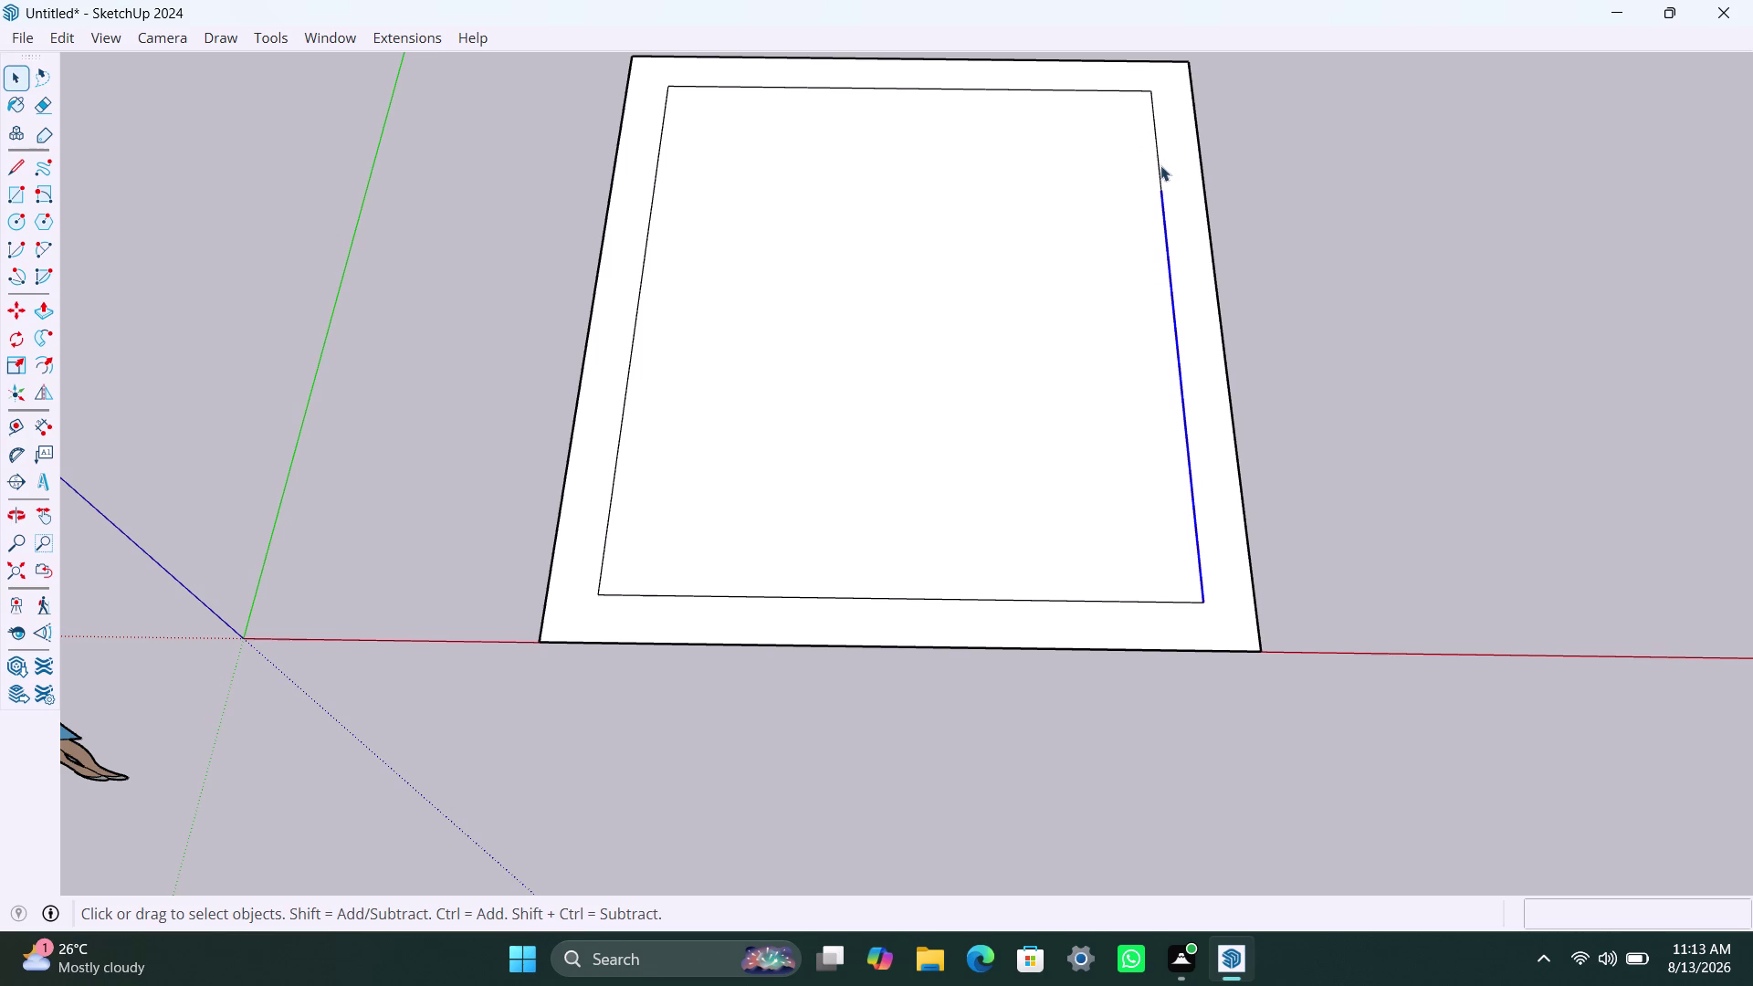
click(1157, 160)
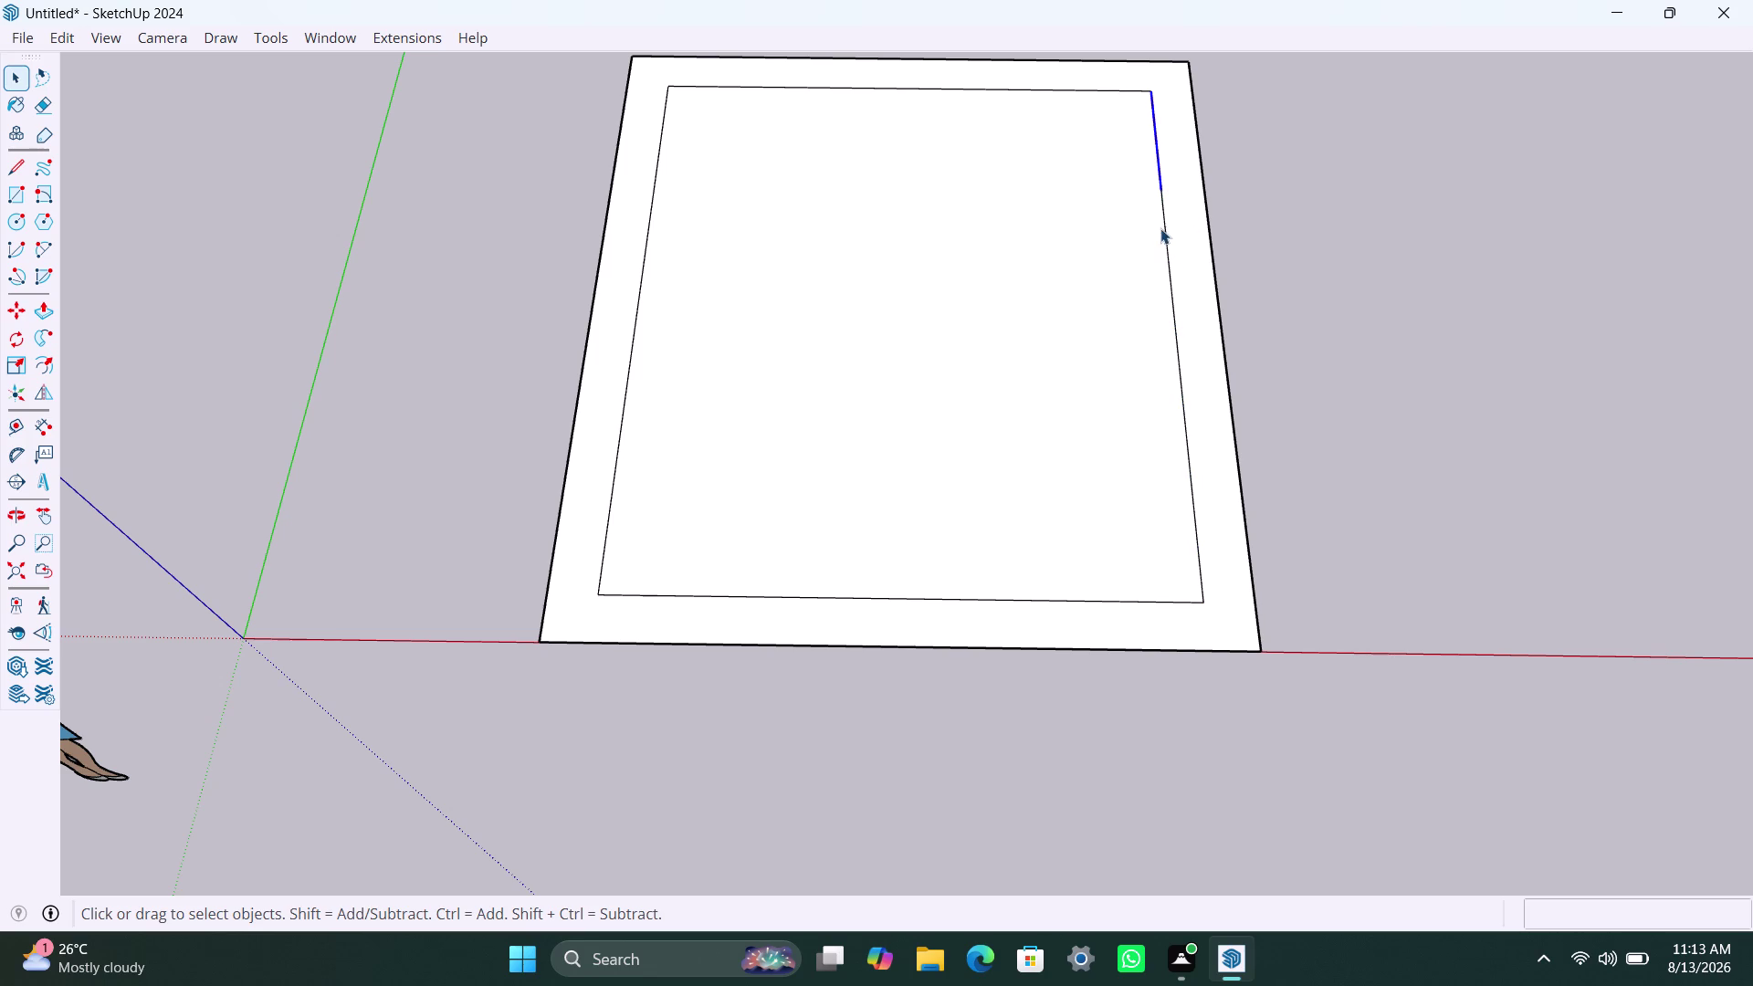
click(1166, 227)
key(Delete)
click(1177, 333)
key(Delete)
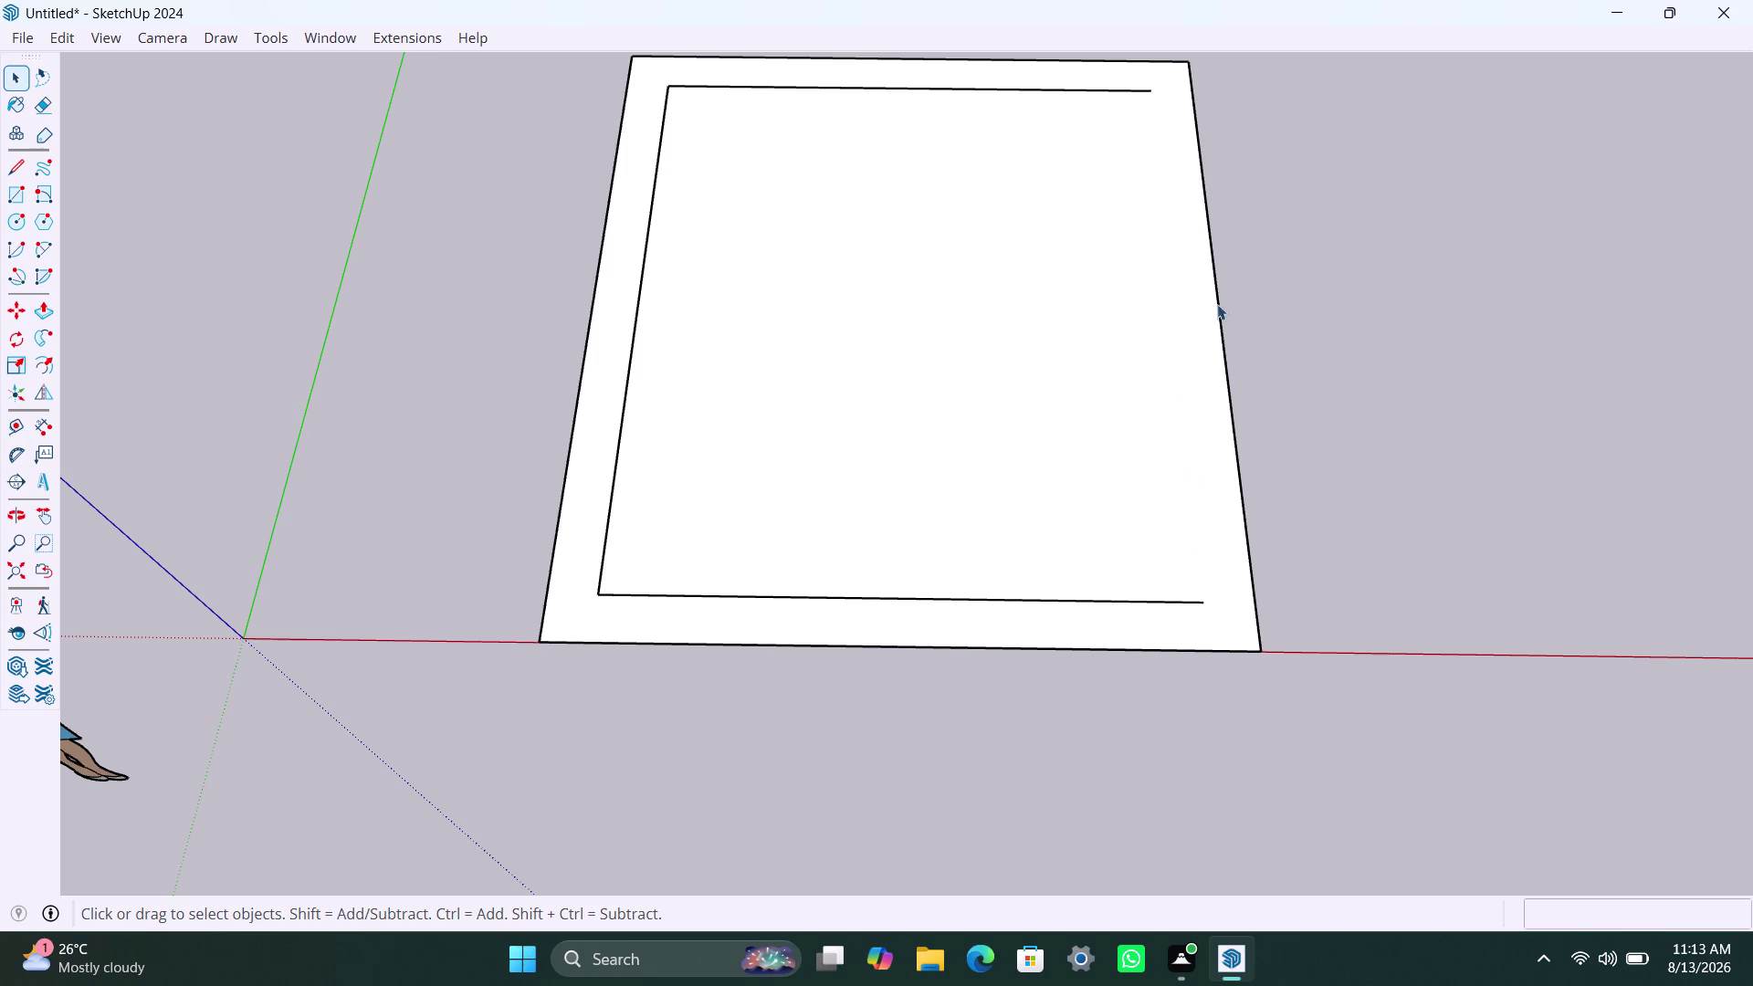
Redraw the inner right edge from the top-right to the bottom-right inner corner.
key(l)
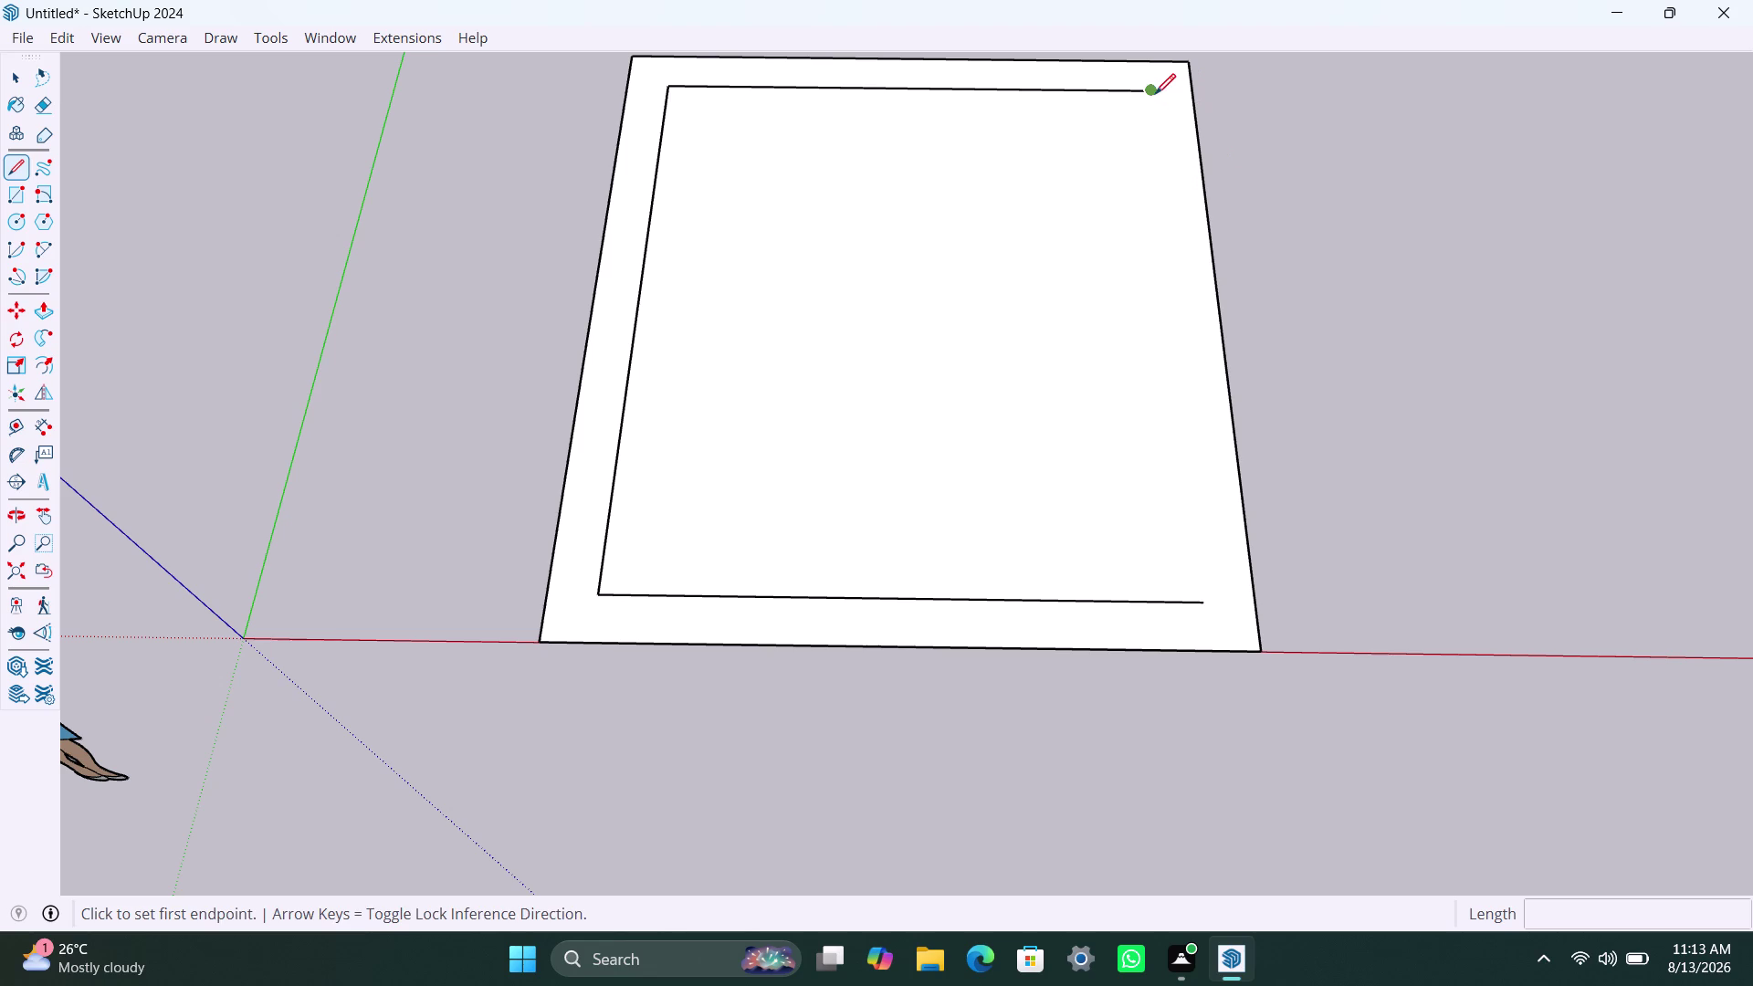
click(1150, 94)
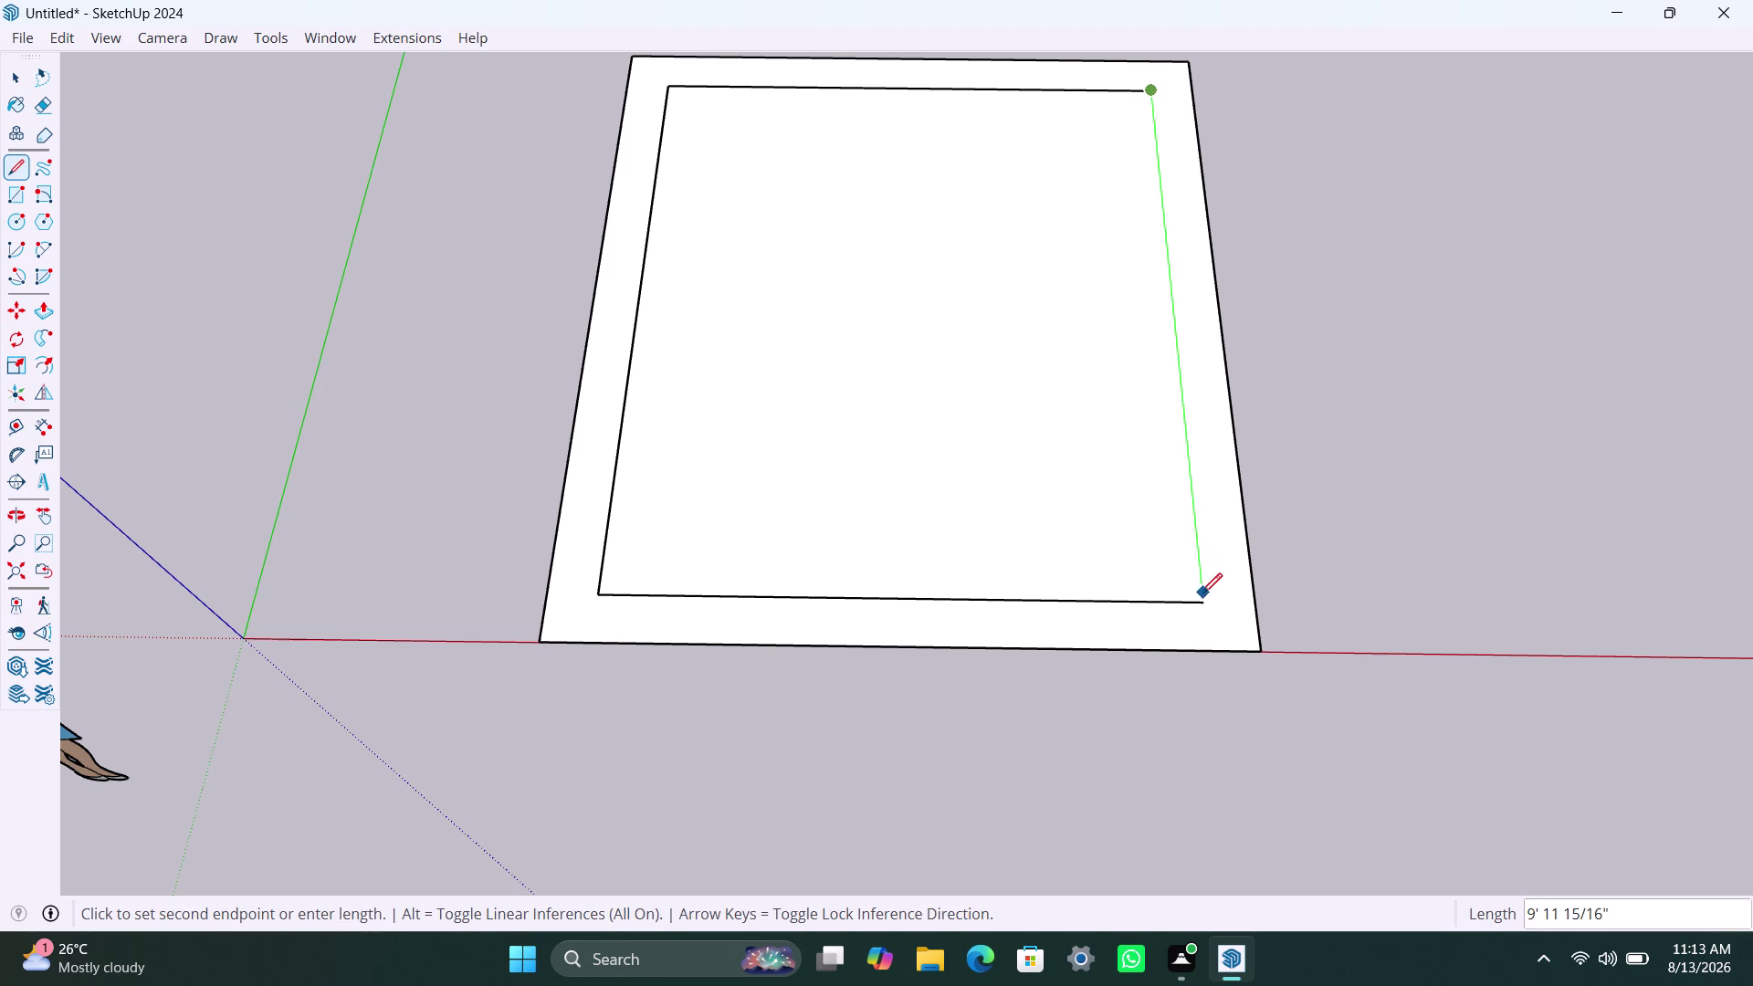
click(1206, 599)
key(Escape)
key(Escape)
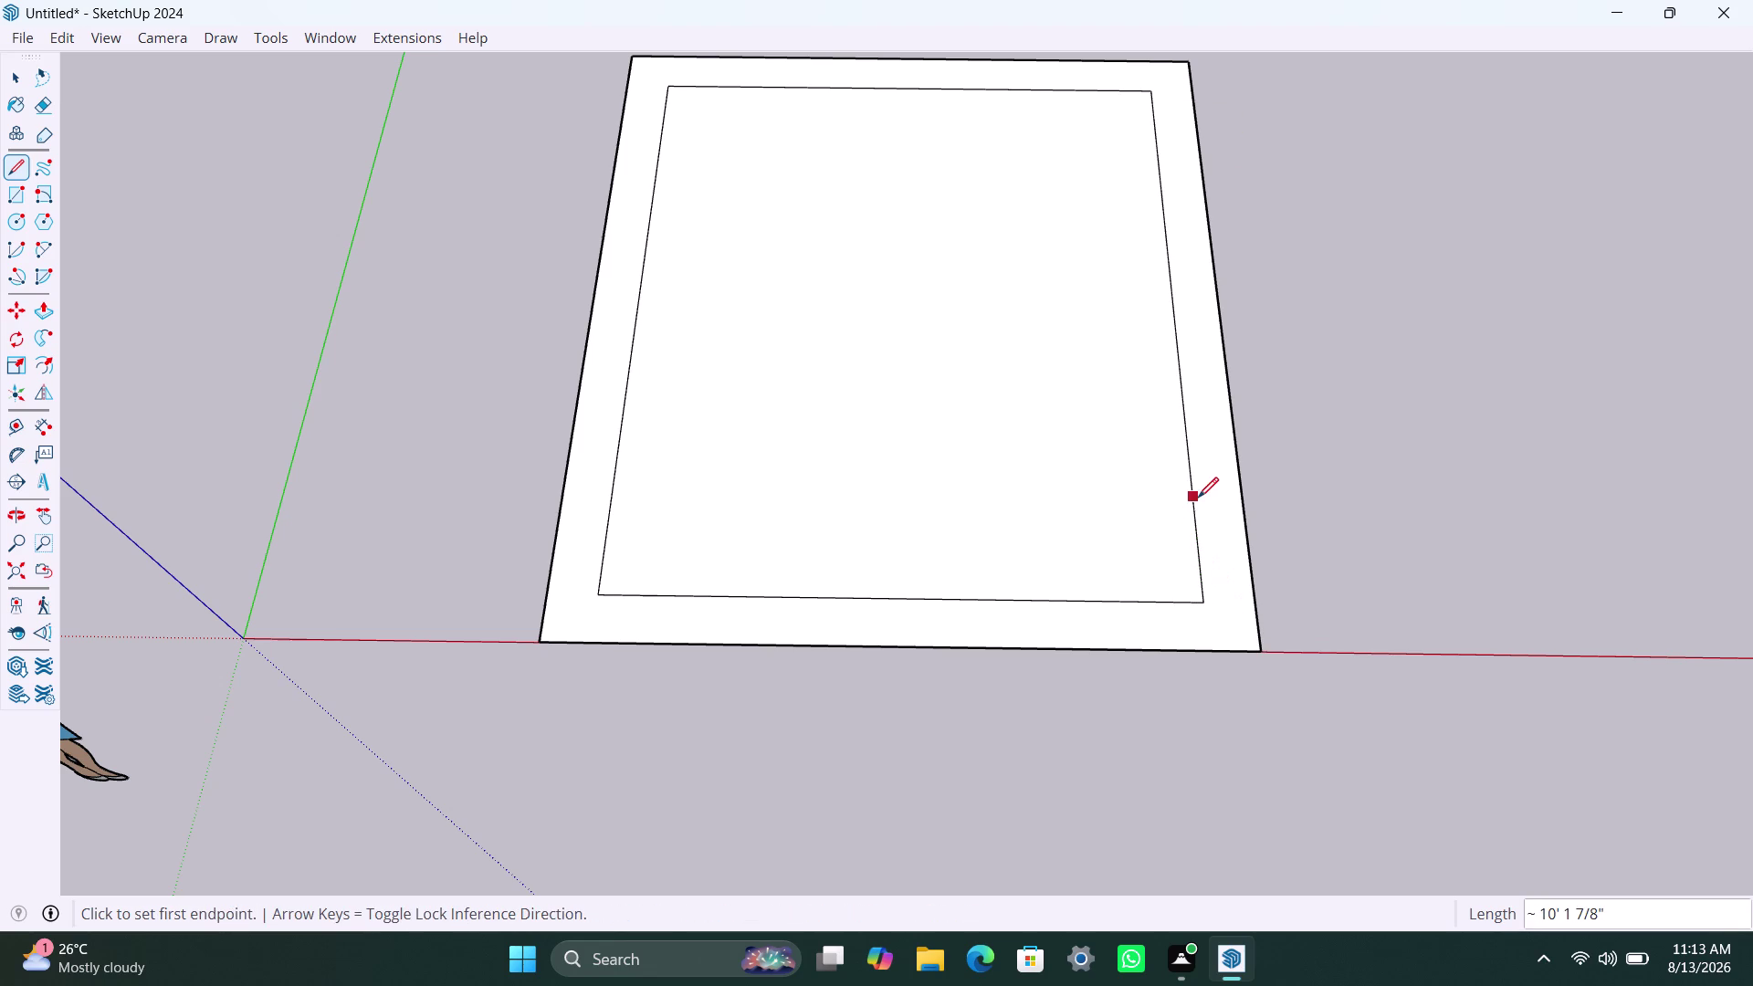
key(Escape)
key(Escape)
key(Escape)
key(Escape)
key(space)
key(space)
key(space)
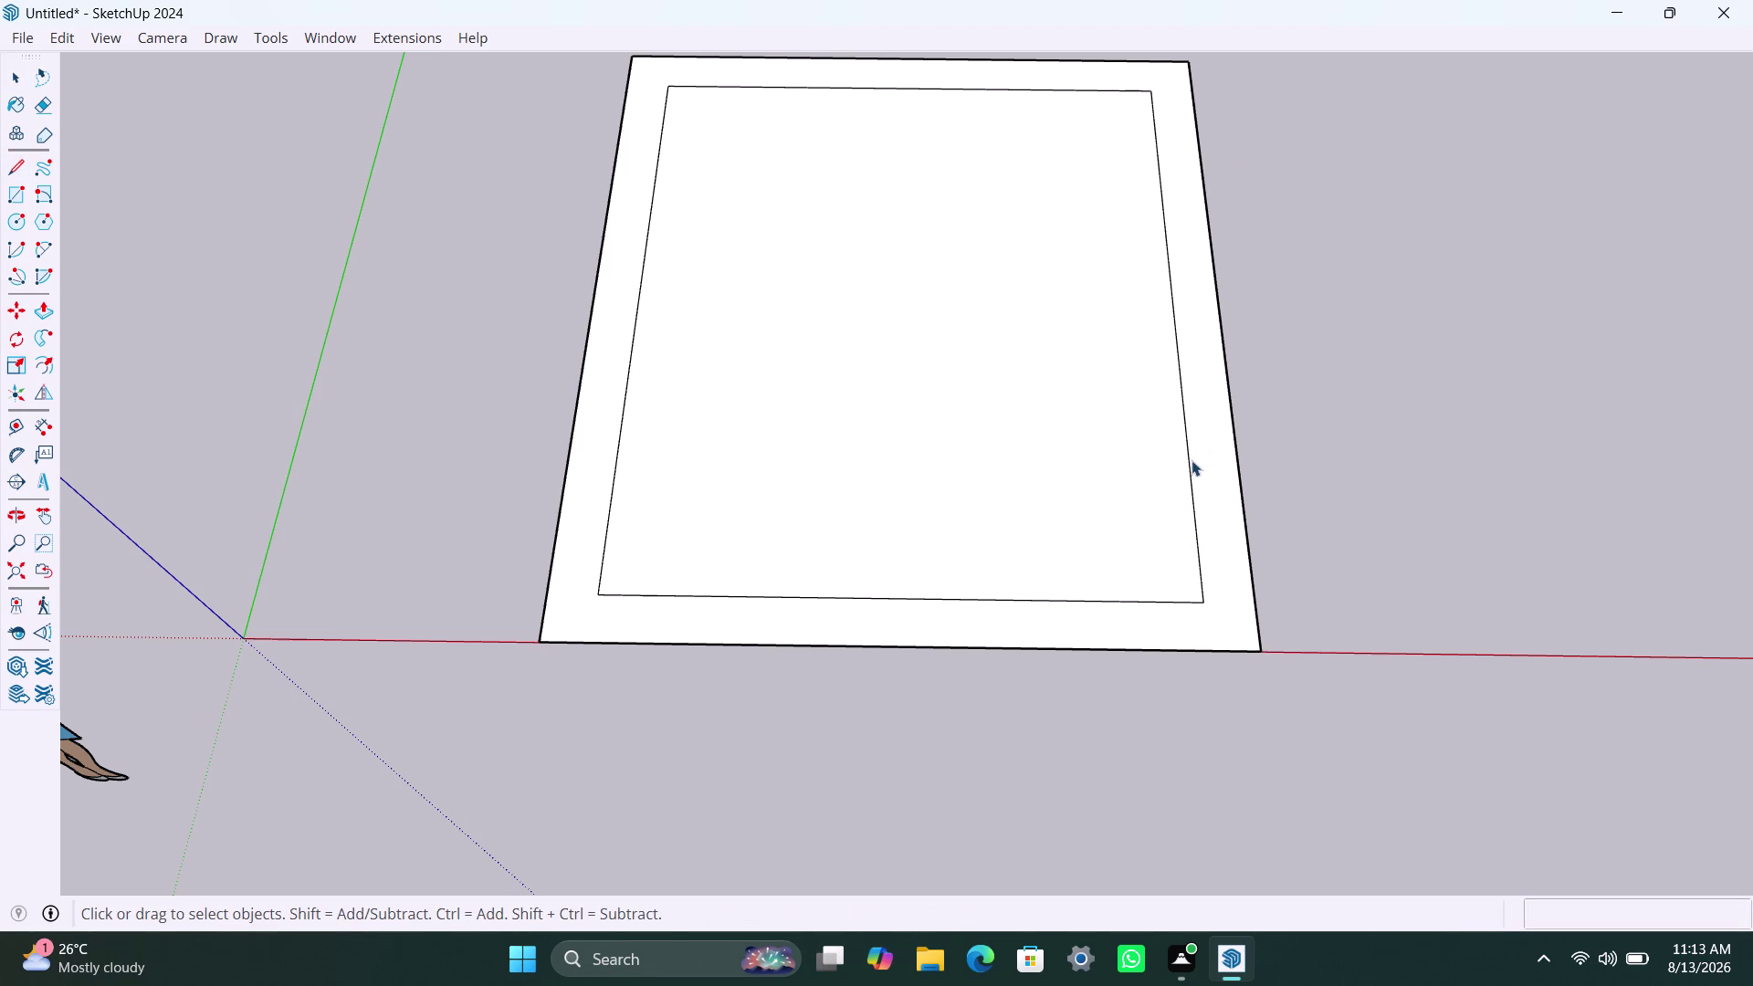
Move the redrawn edge onto the outer right edge and clear the selection.
click(1192, 459)
key(m)
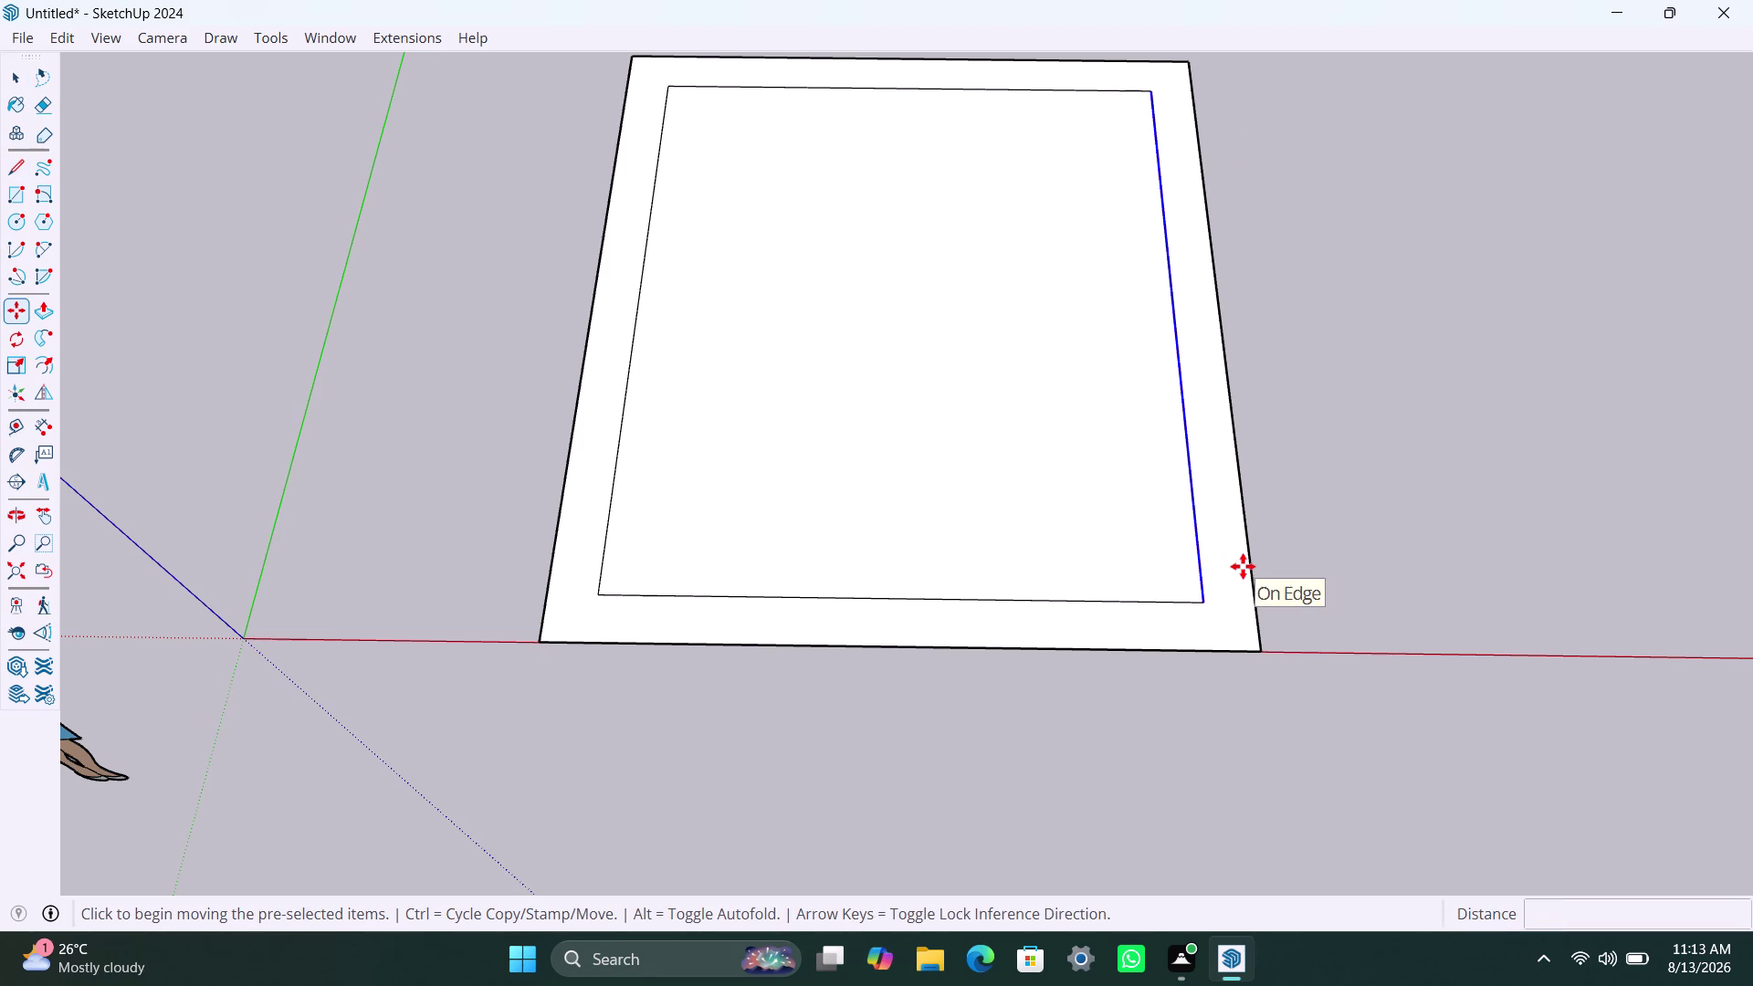
click(1207, 600)
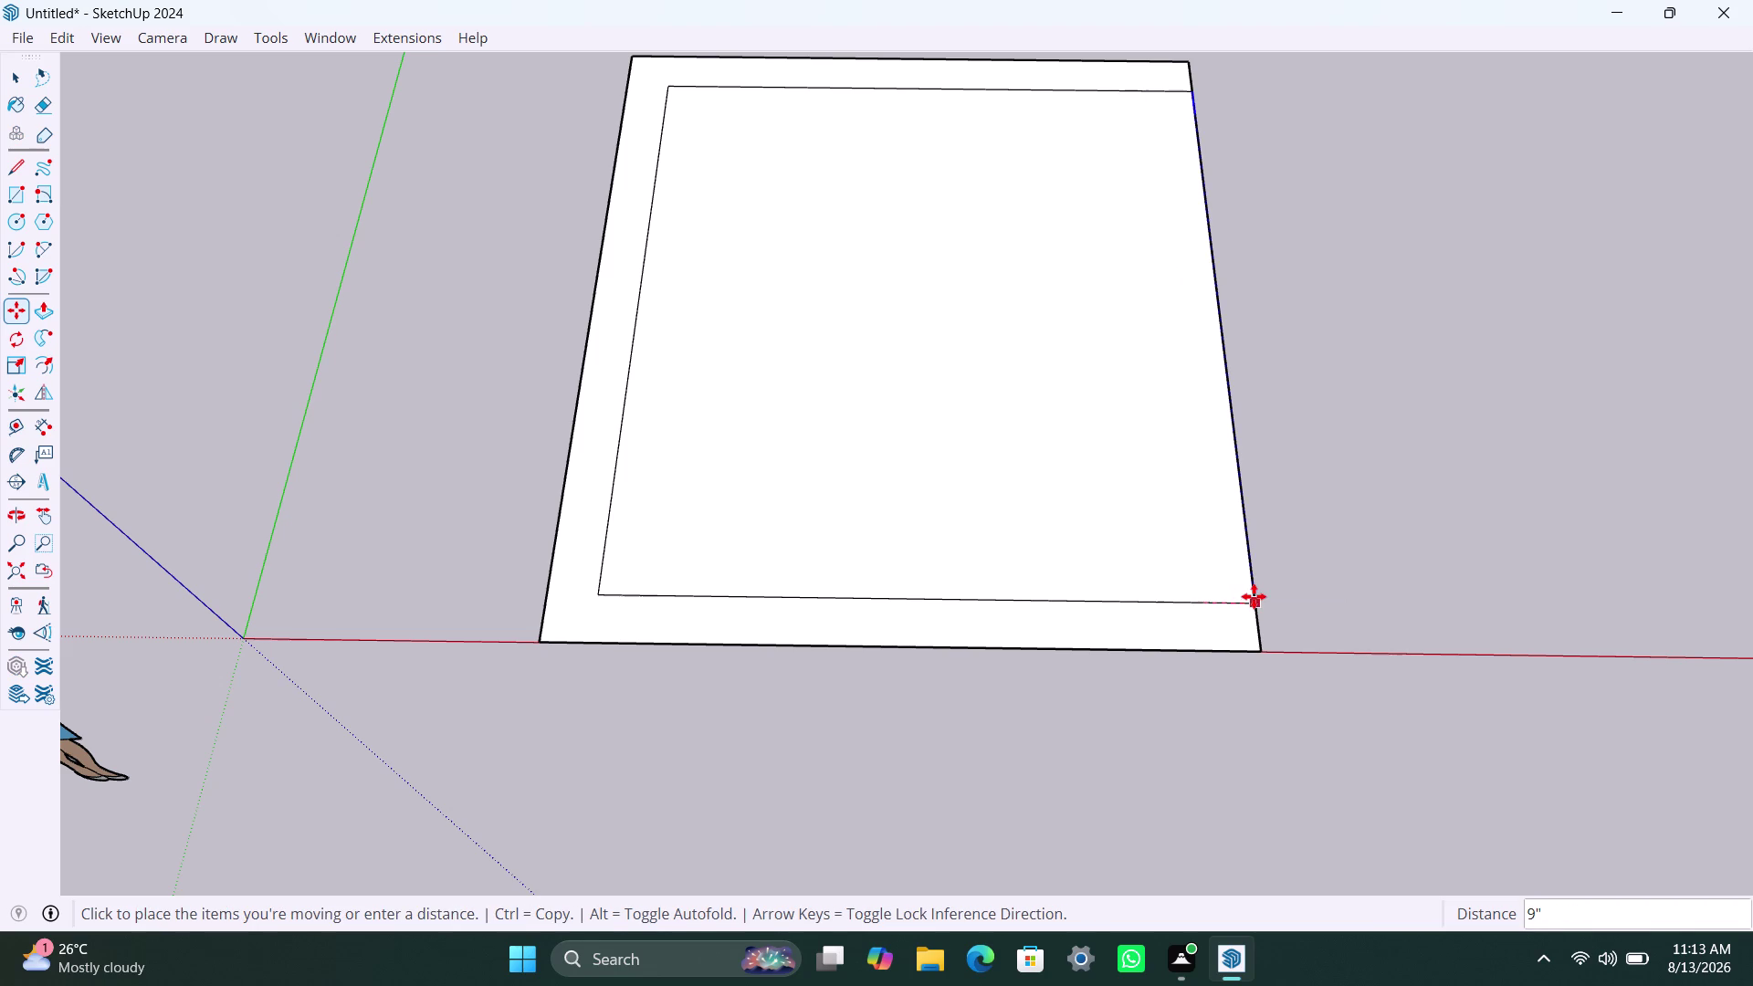
click(1253, 596)
key(Escape)
key(Escape)
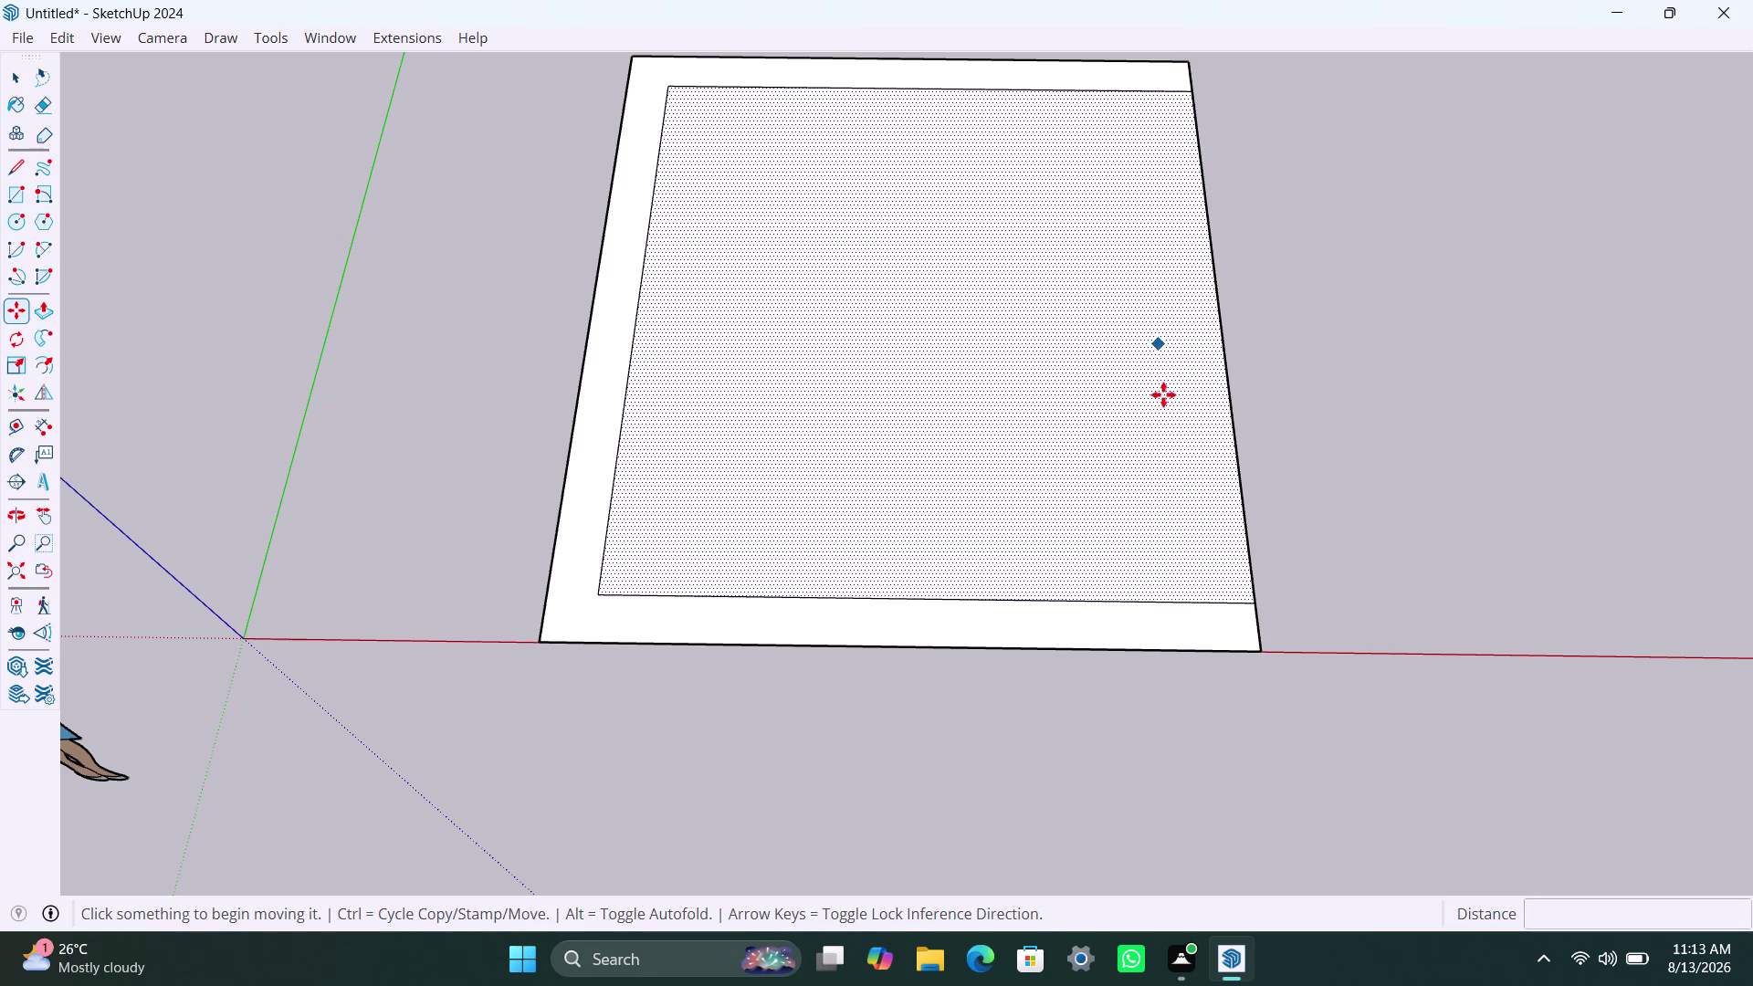
key(Escape)
key(Escape)
key(space)
key(space)
key(space)
click(1088, 632)
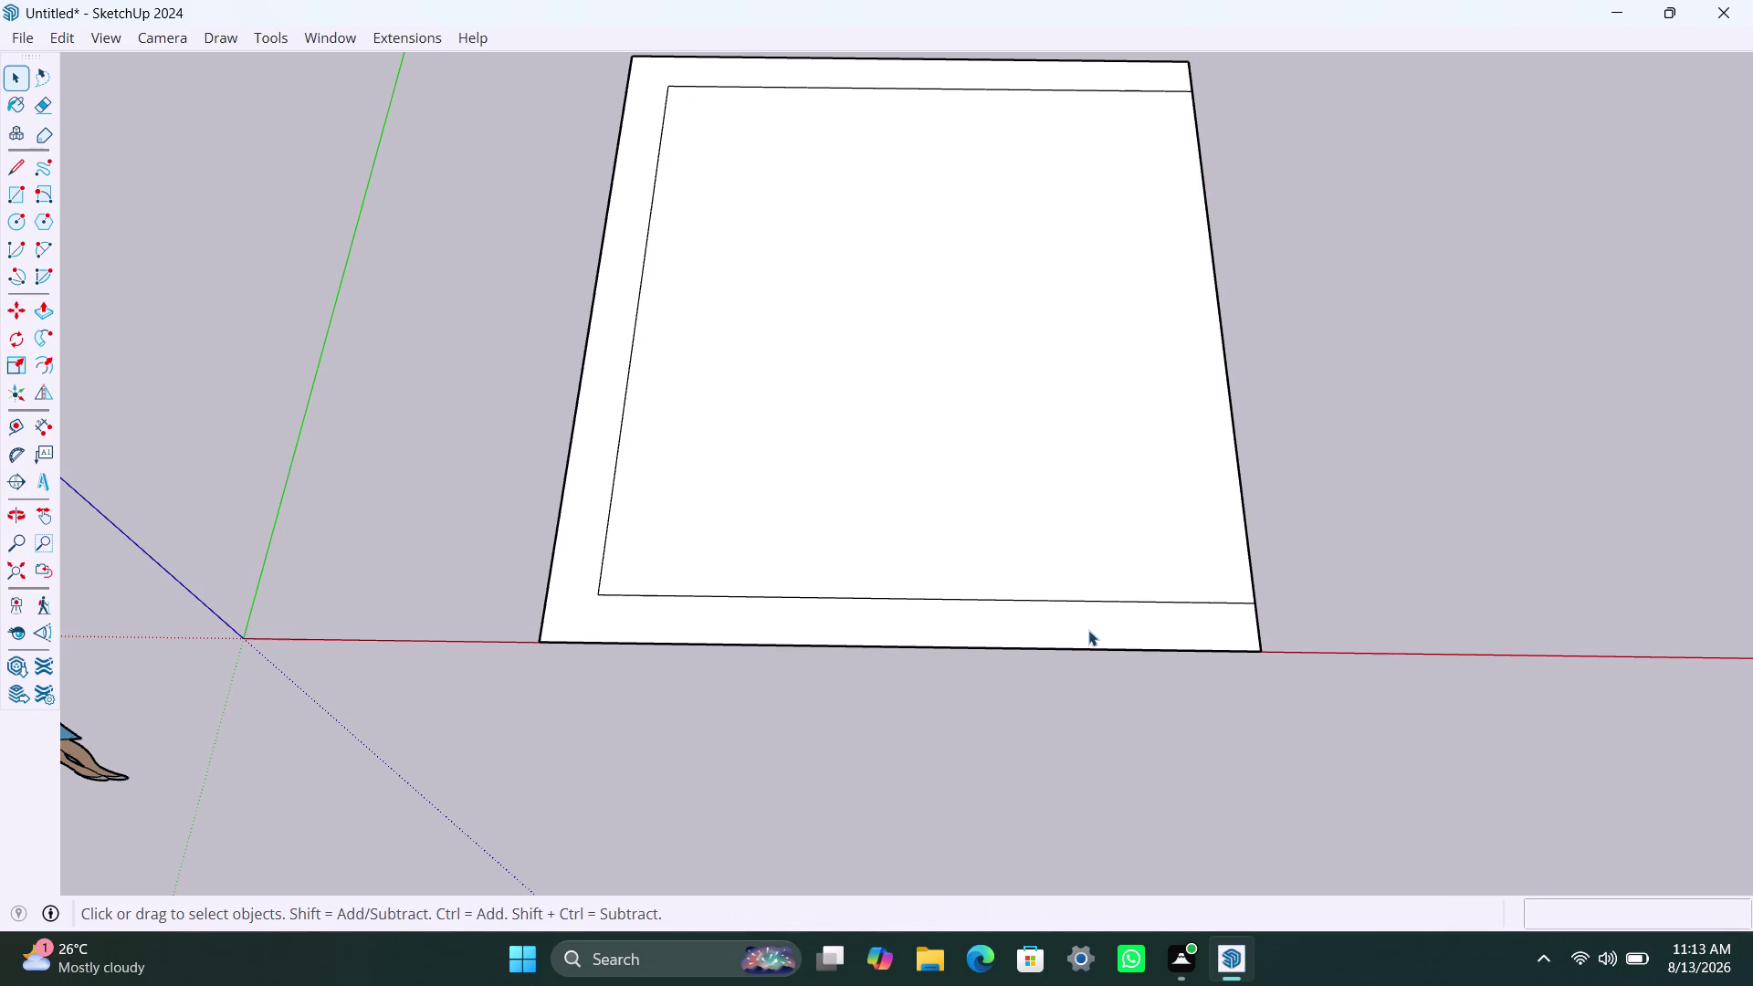
key(p)
key(Return)
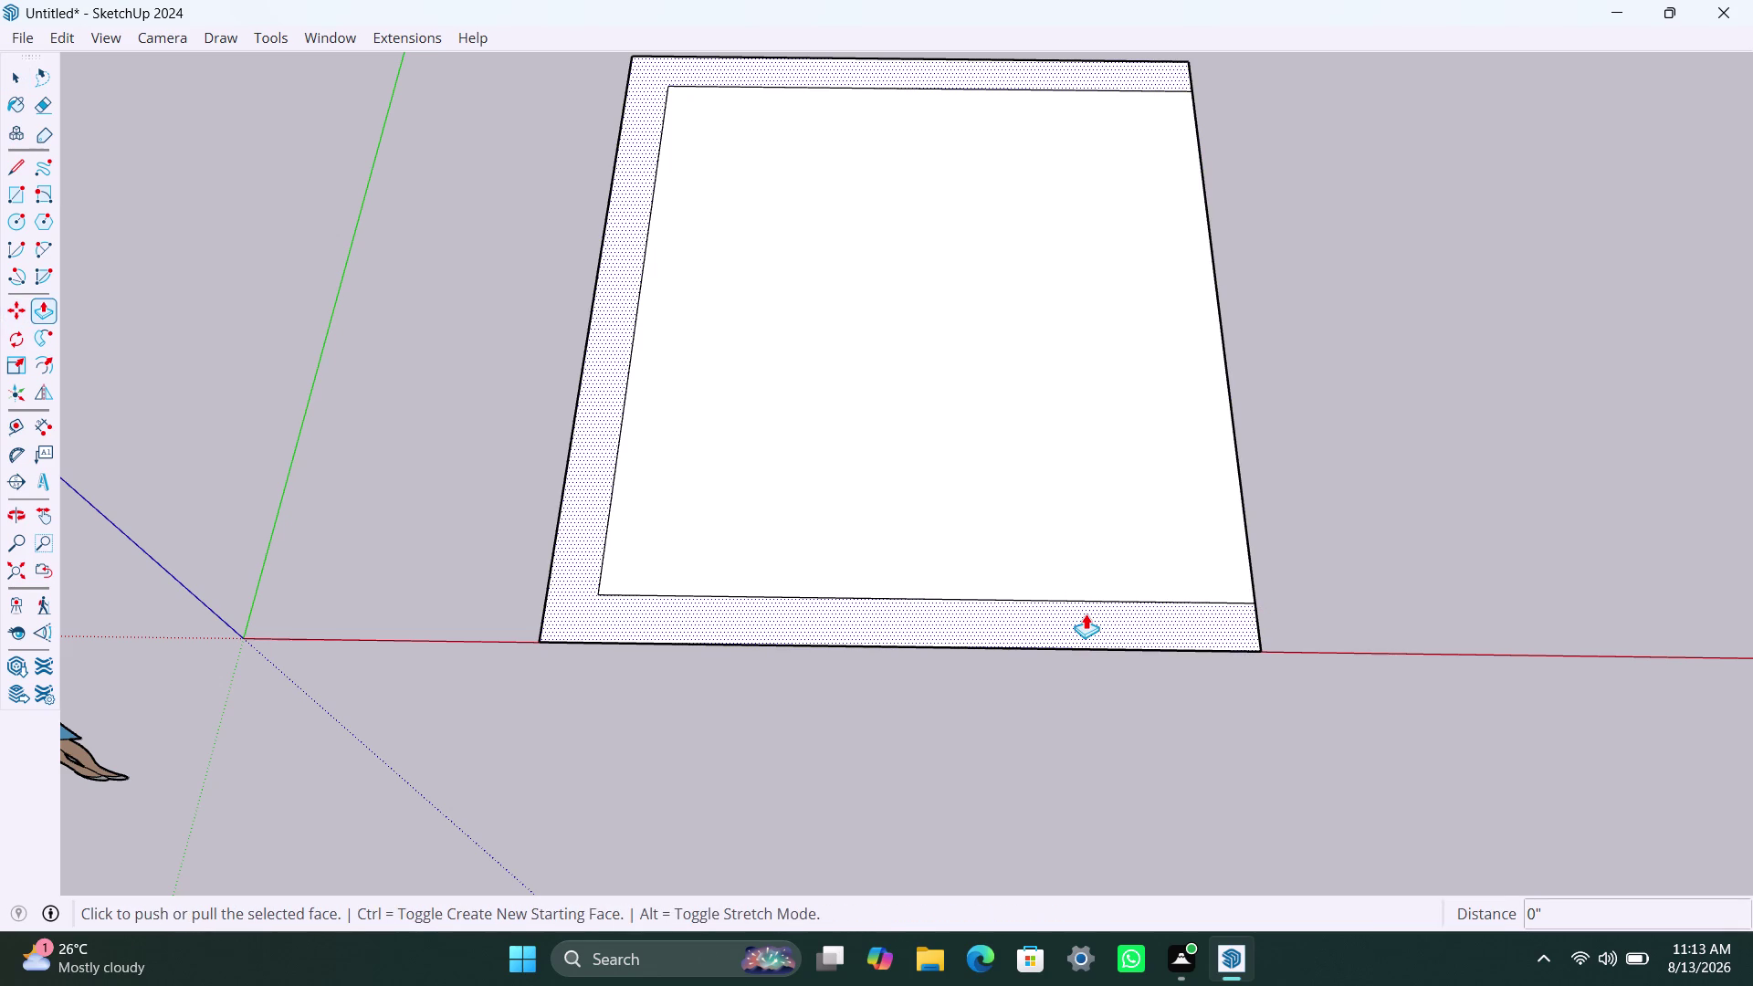
Pull the U-shaped border up 10'6" into three walls.
click(1086, 614)
text(1)
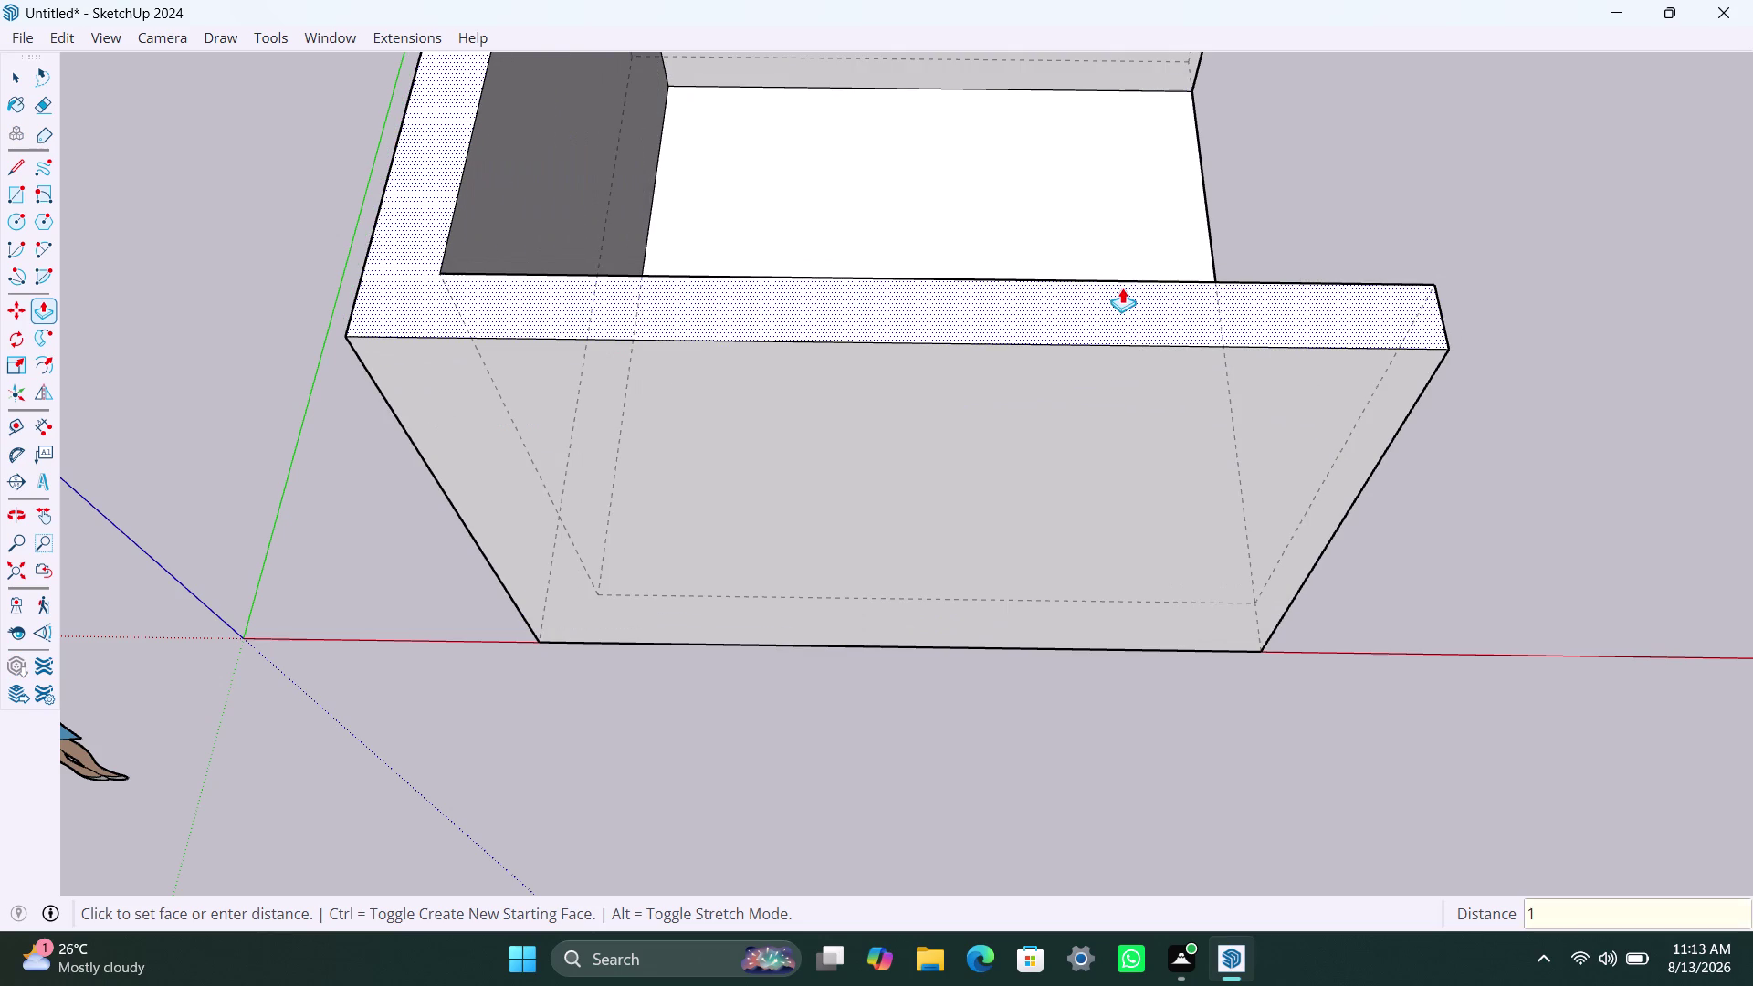
text(0)
text('6")
key(Return)
scroll(down, 3)
scroll(down, 3)
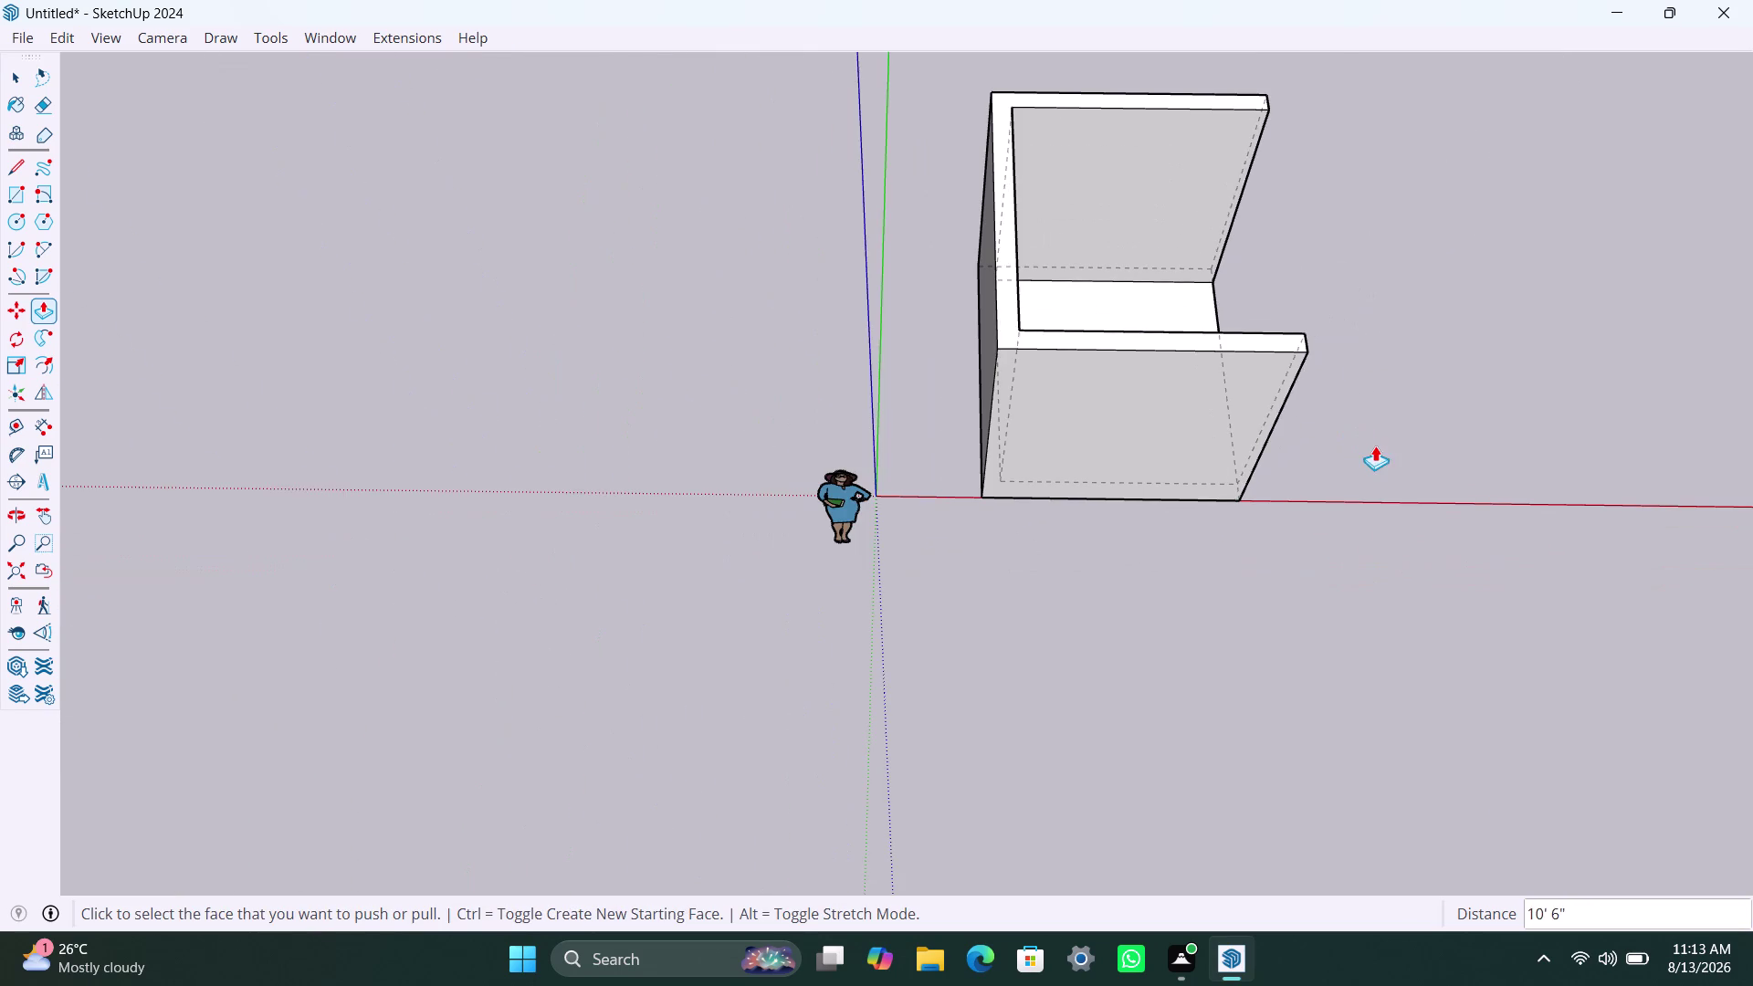
Orbit around the box to inspect its open side.
middle_drag(1381, 453, 1188, 515)
middle_drag(1244, 501, 1163, 536)
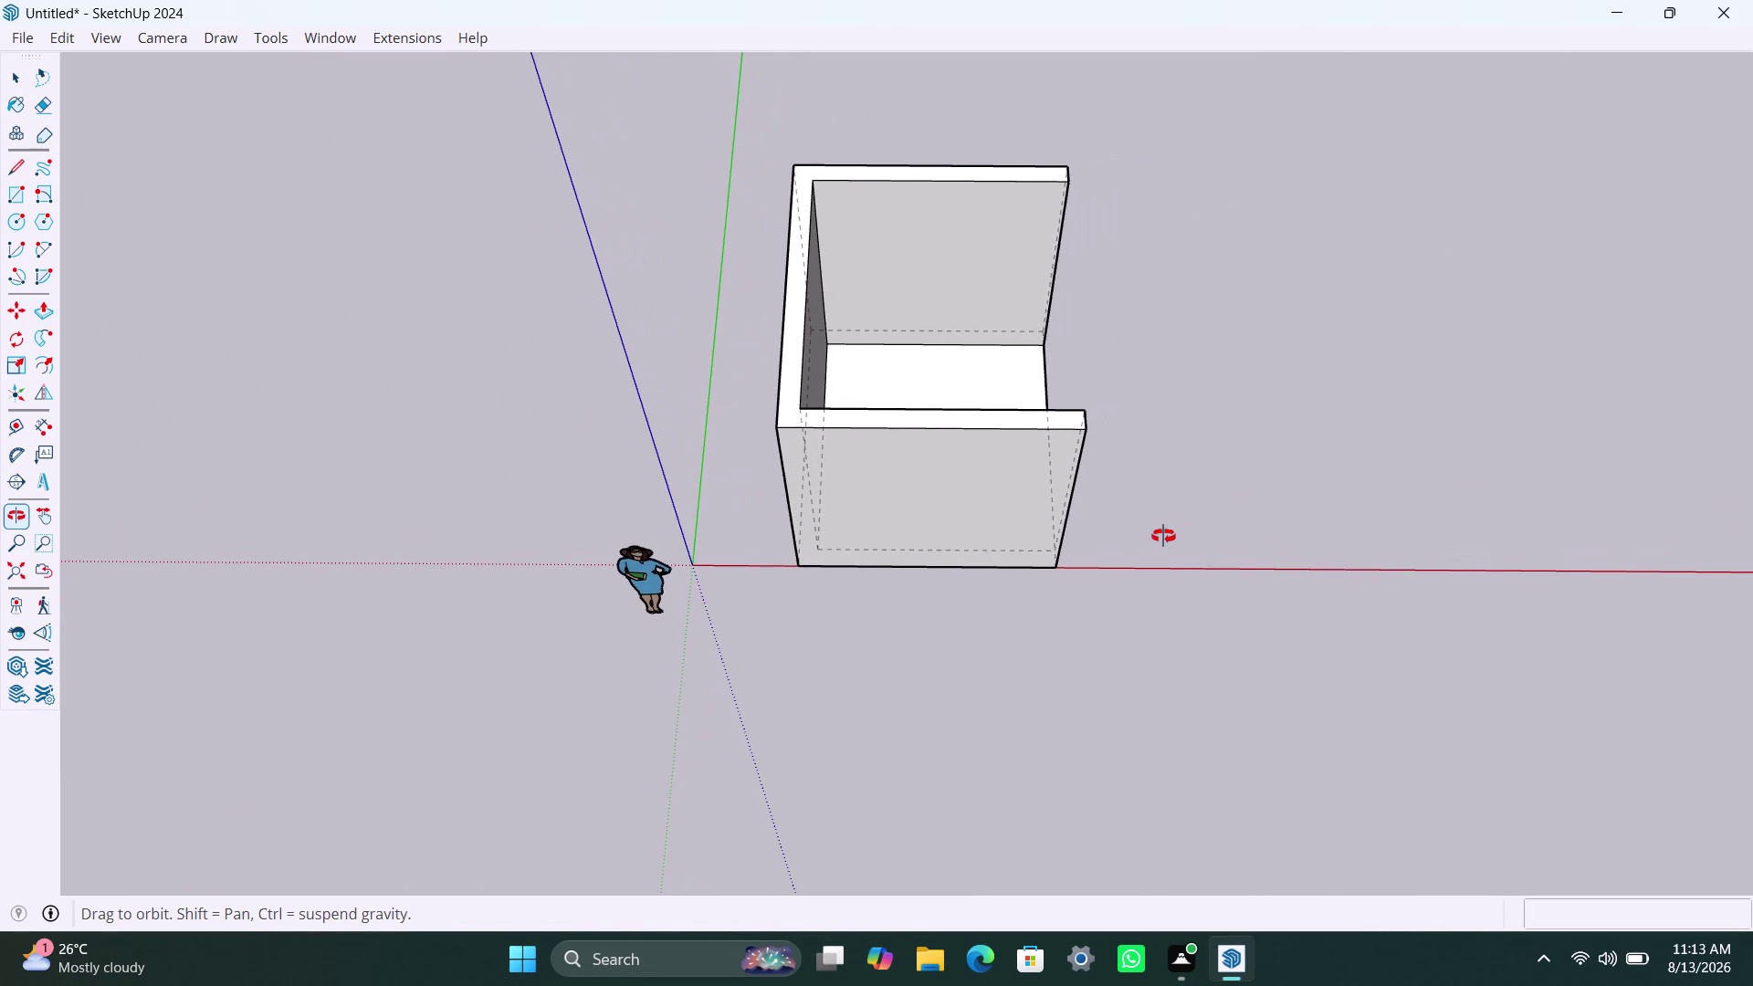
middle_drag(1163, 536, 374, 279)
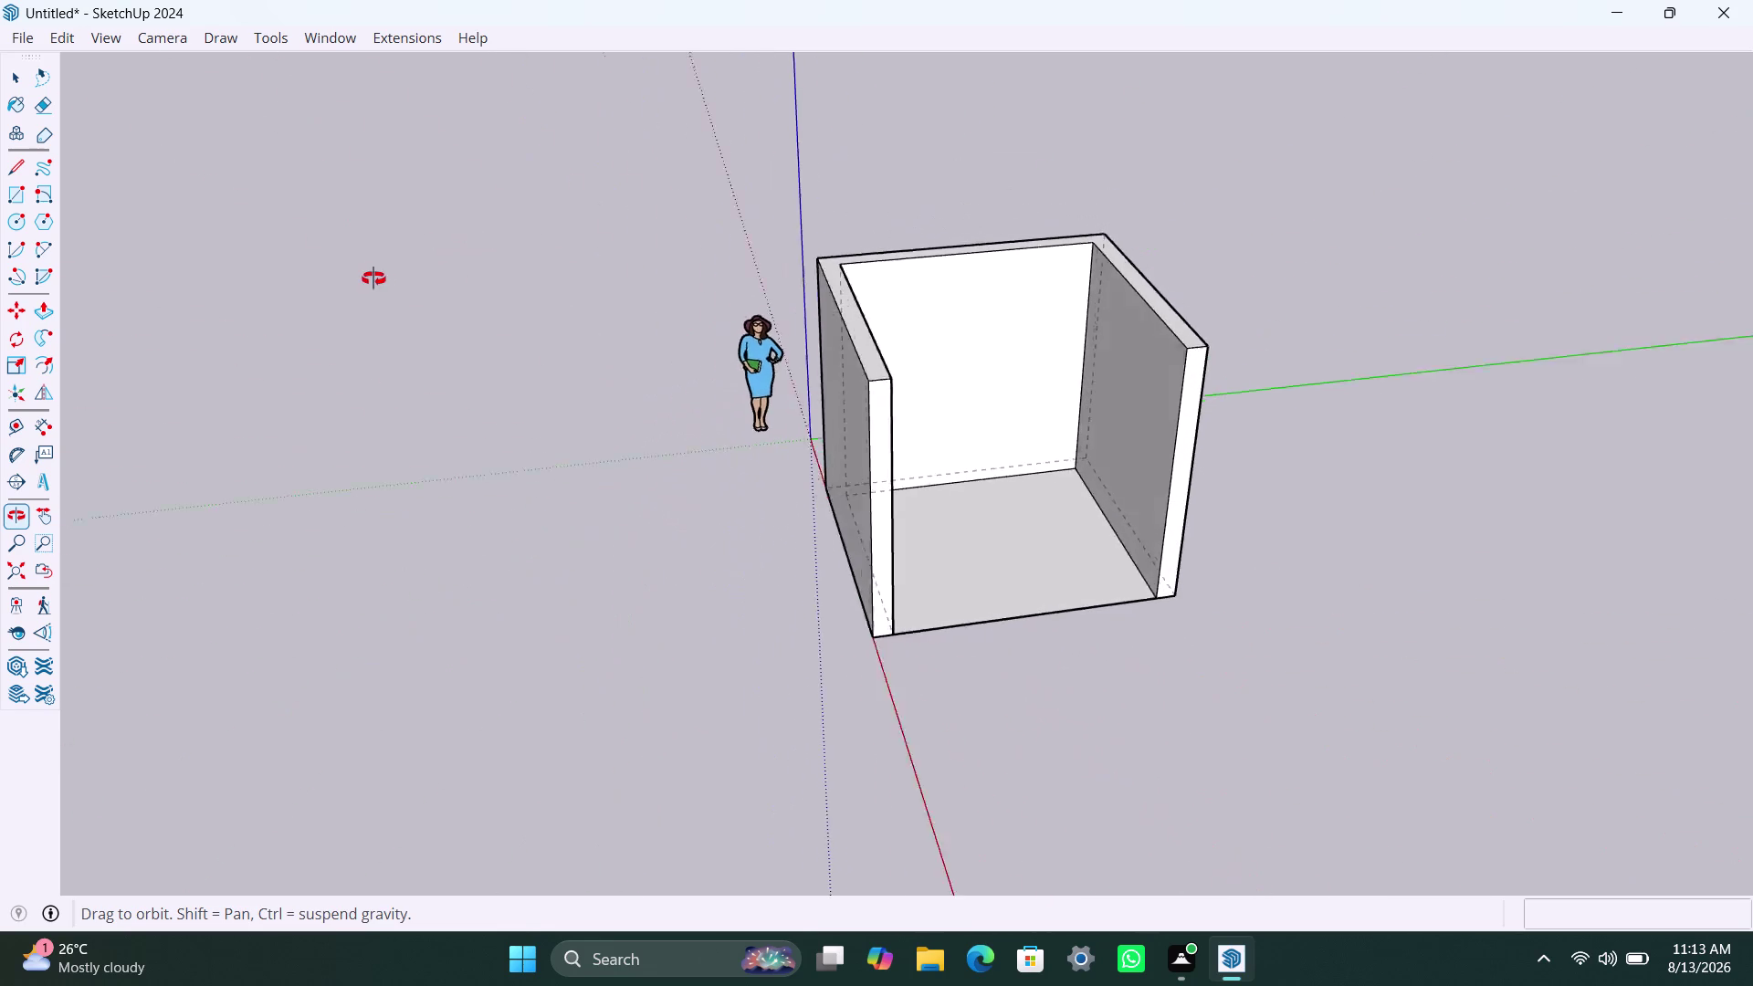
middle_drag(373, 278, 376, 278)
scroll(down, 3)
middle_drag(1254, 416, 1180, 566)
scroll(up, 3)
middle_drag(1129, 462, 1129, 377)
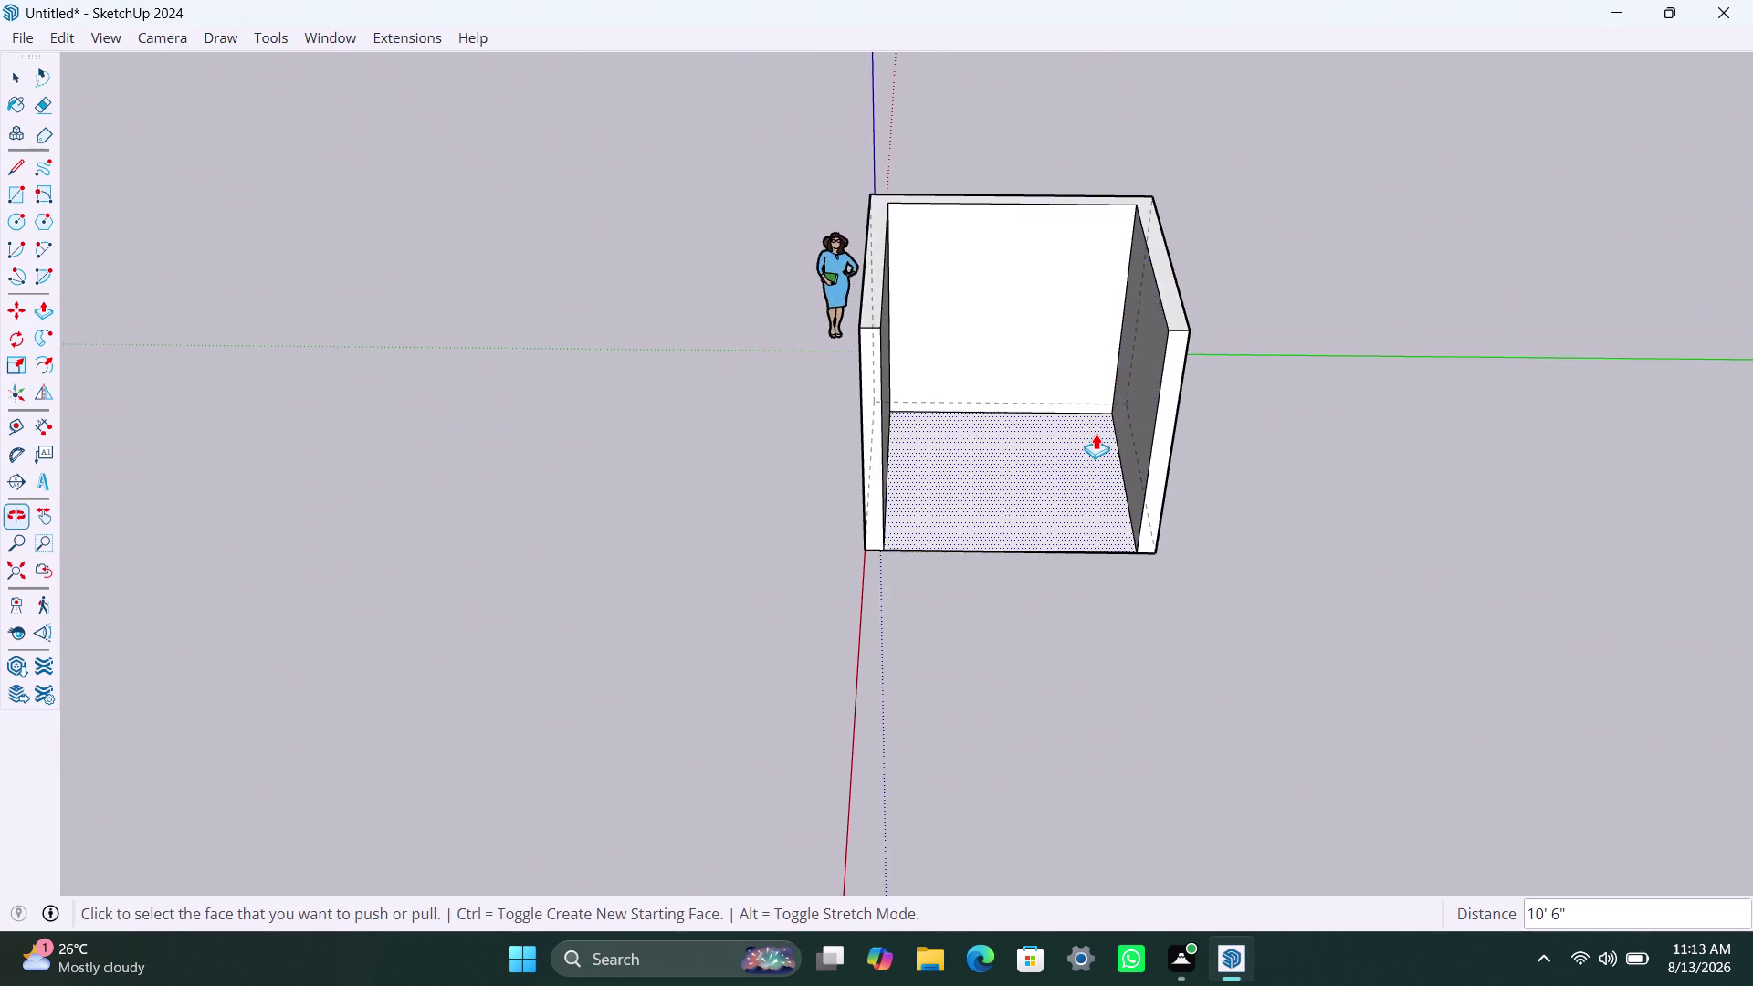
scroll(up, 3)
scroll(up, 3)
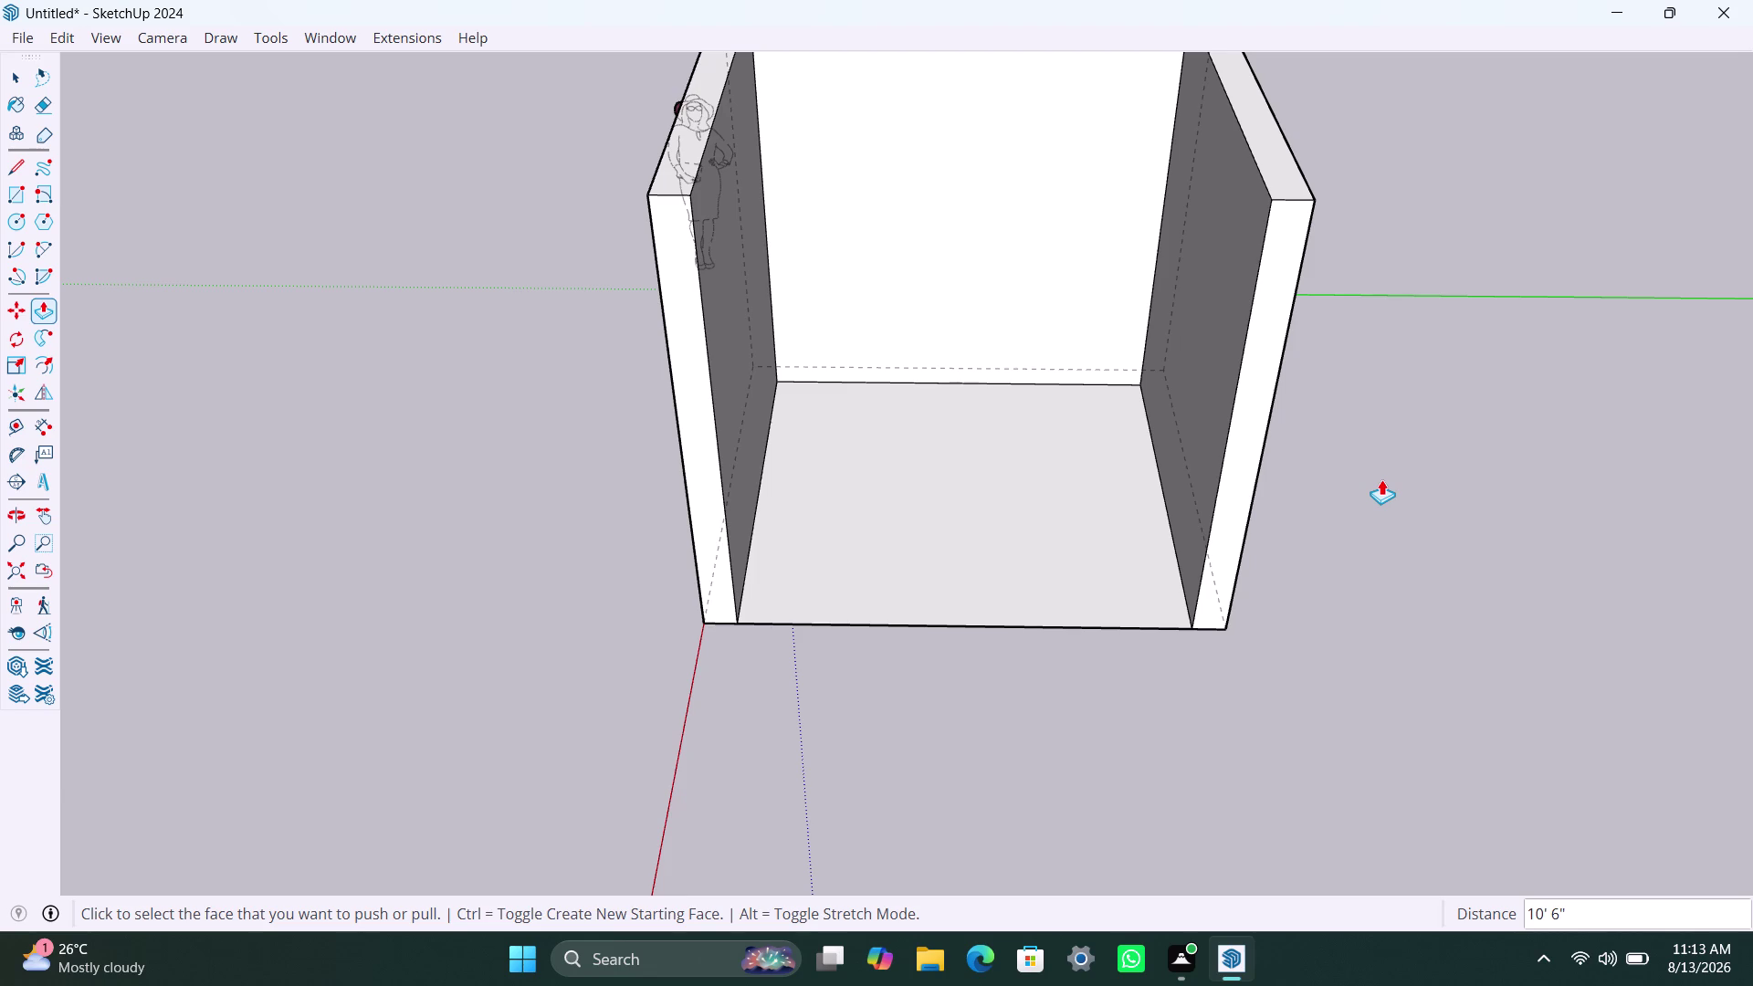
scroll(up, 3)
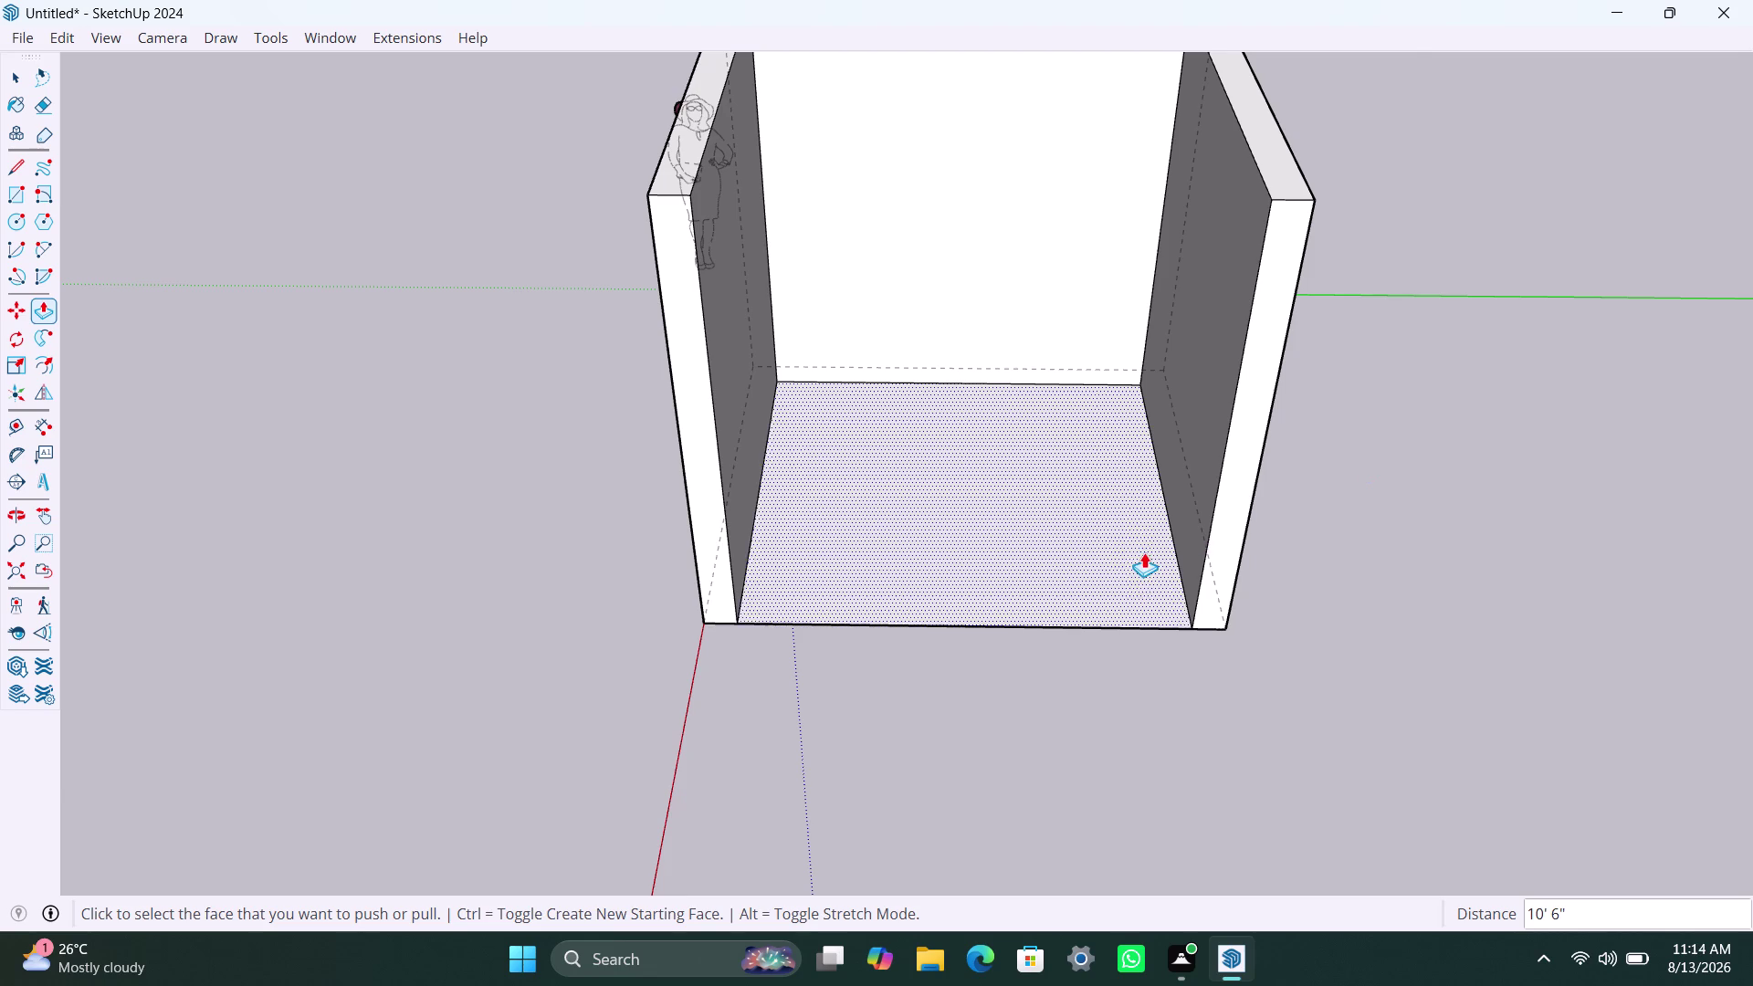
scroll(up, 3)
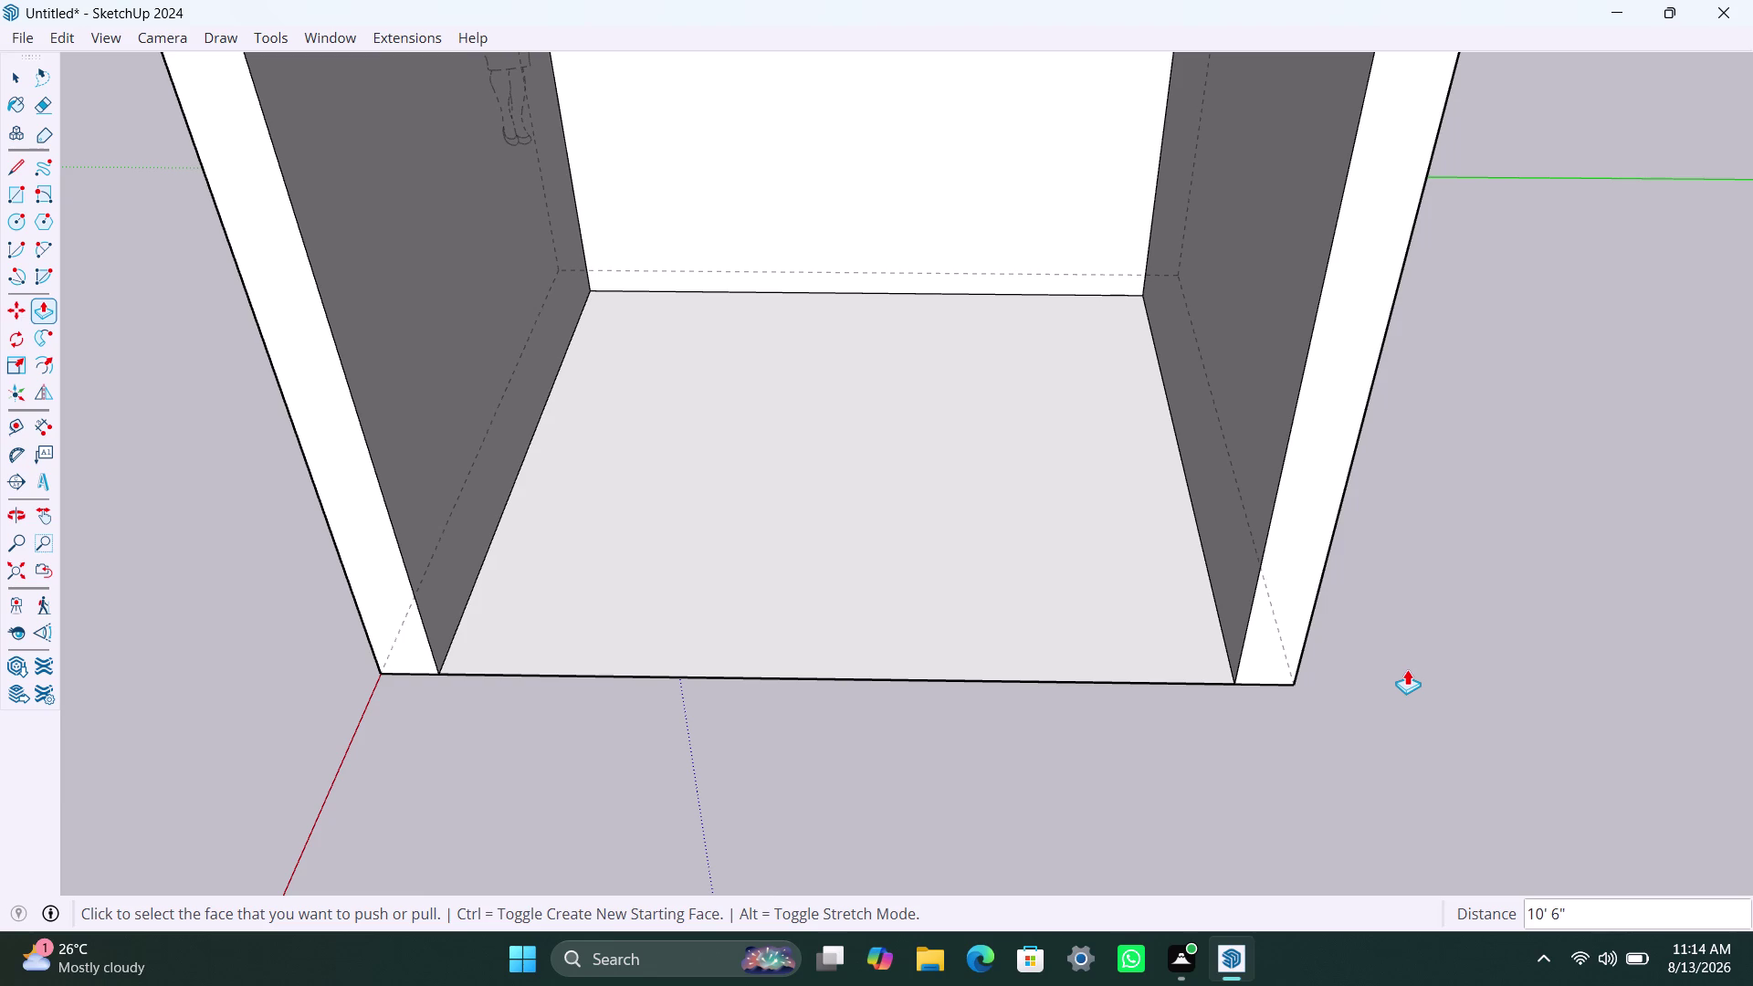
key(Escape)
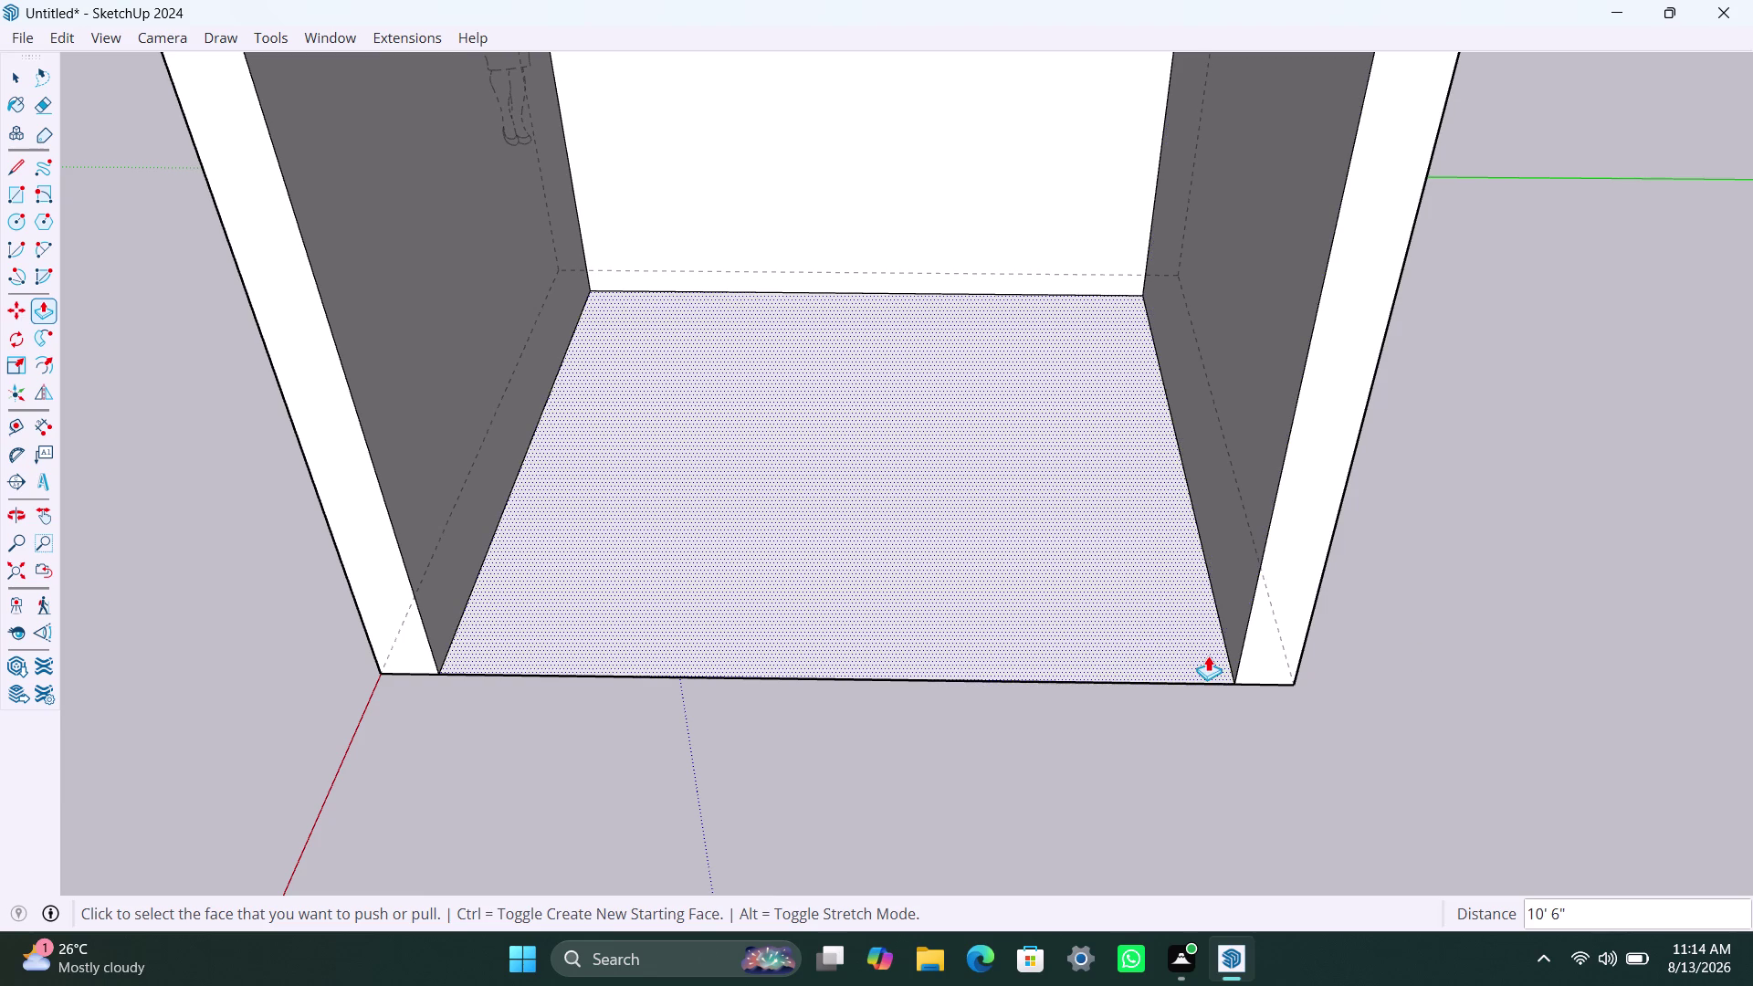
key(Escape)
key(Escape)
key(l)
key(Return)
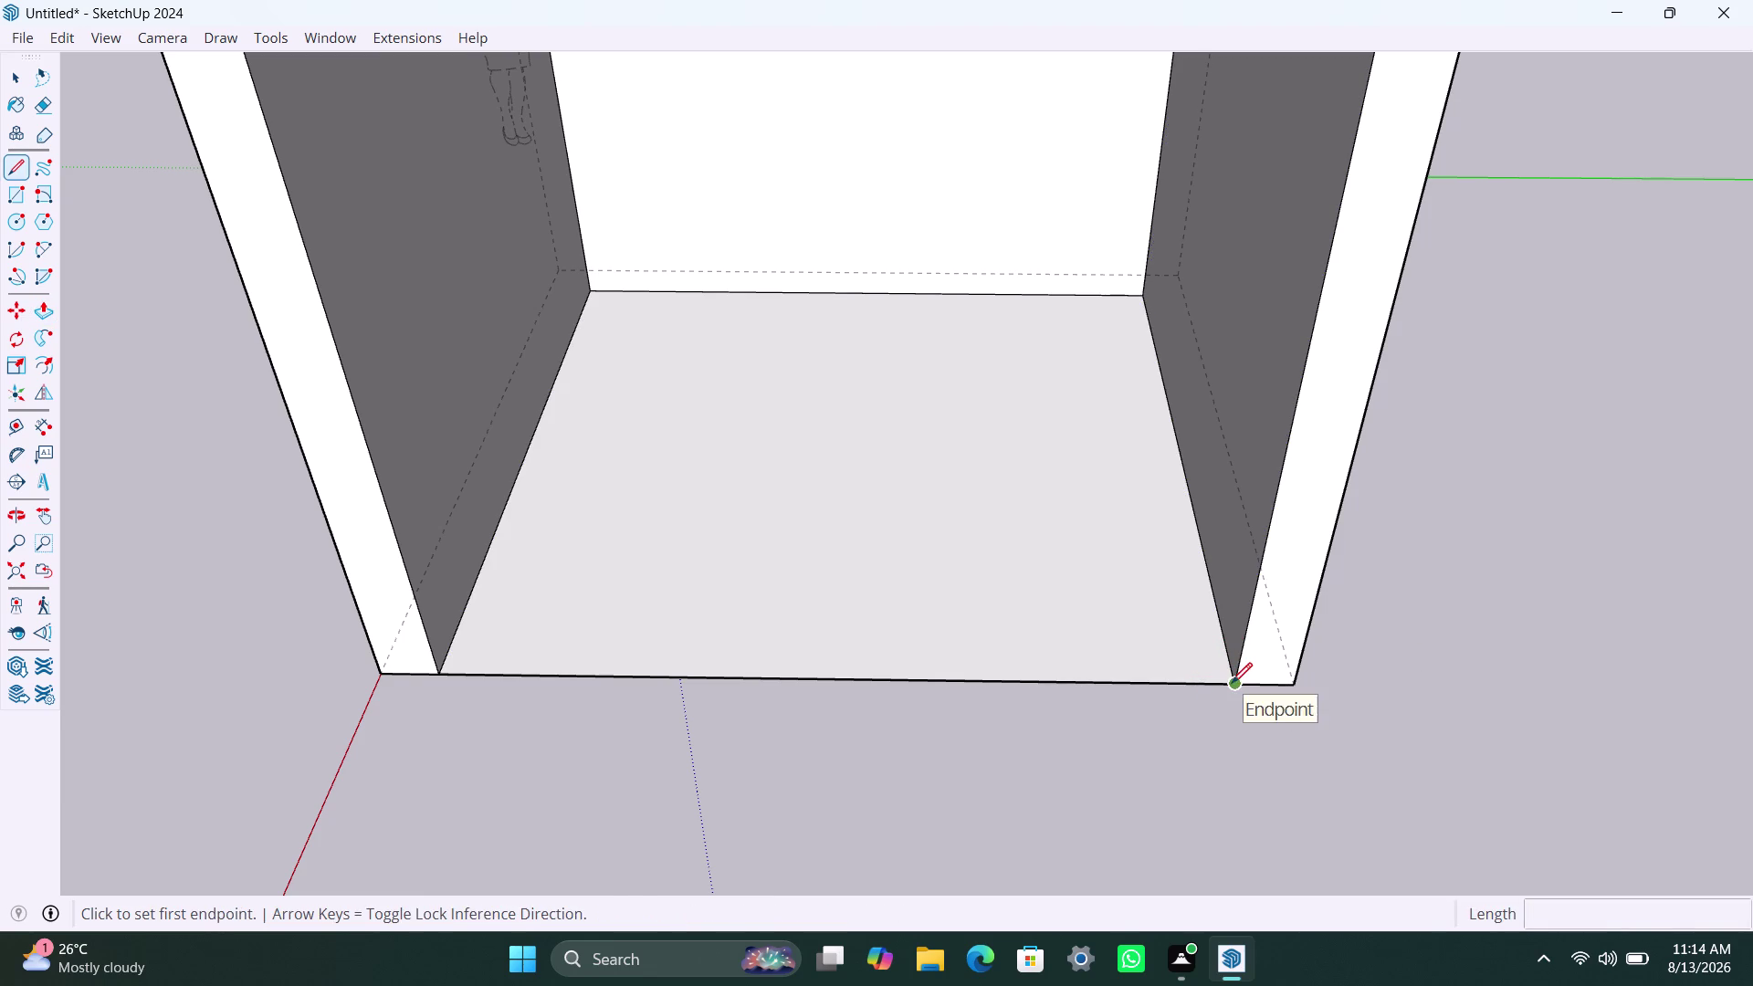
Mark 100mm along the front floor edge and draw a line from there to the back edge.
click(1231, 683)
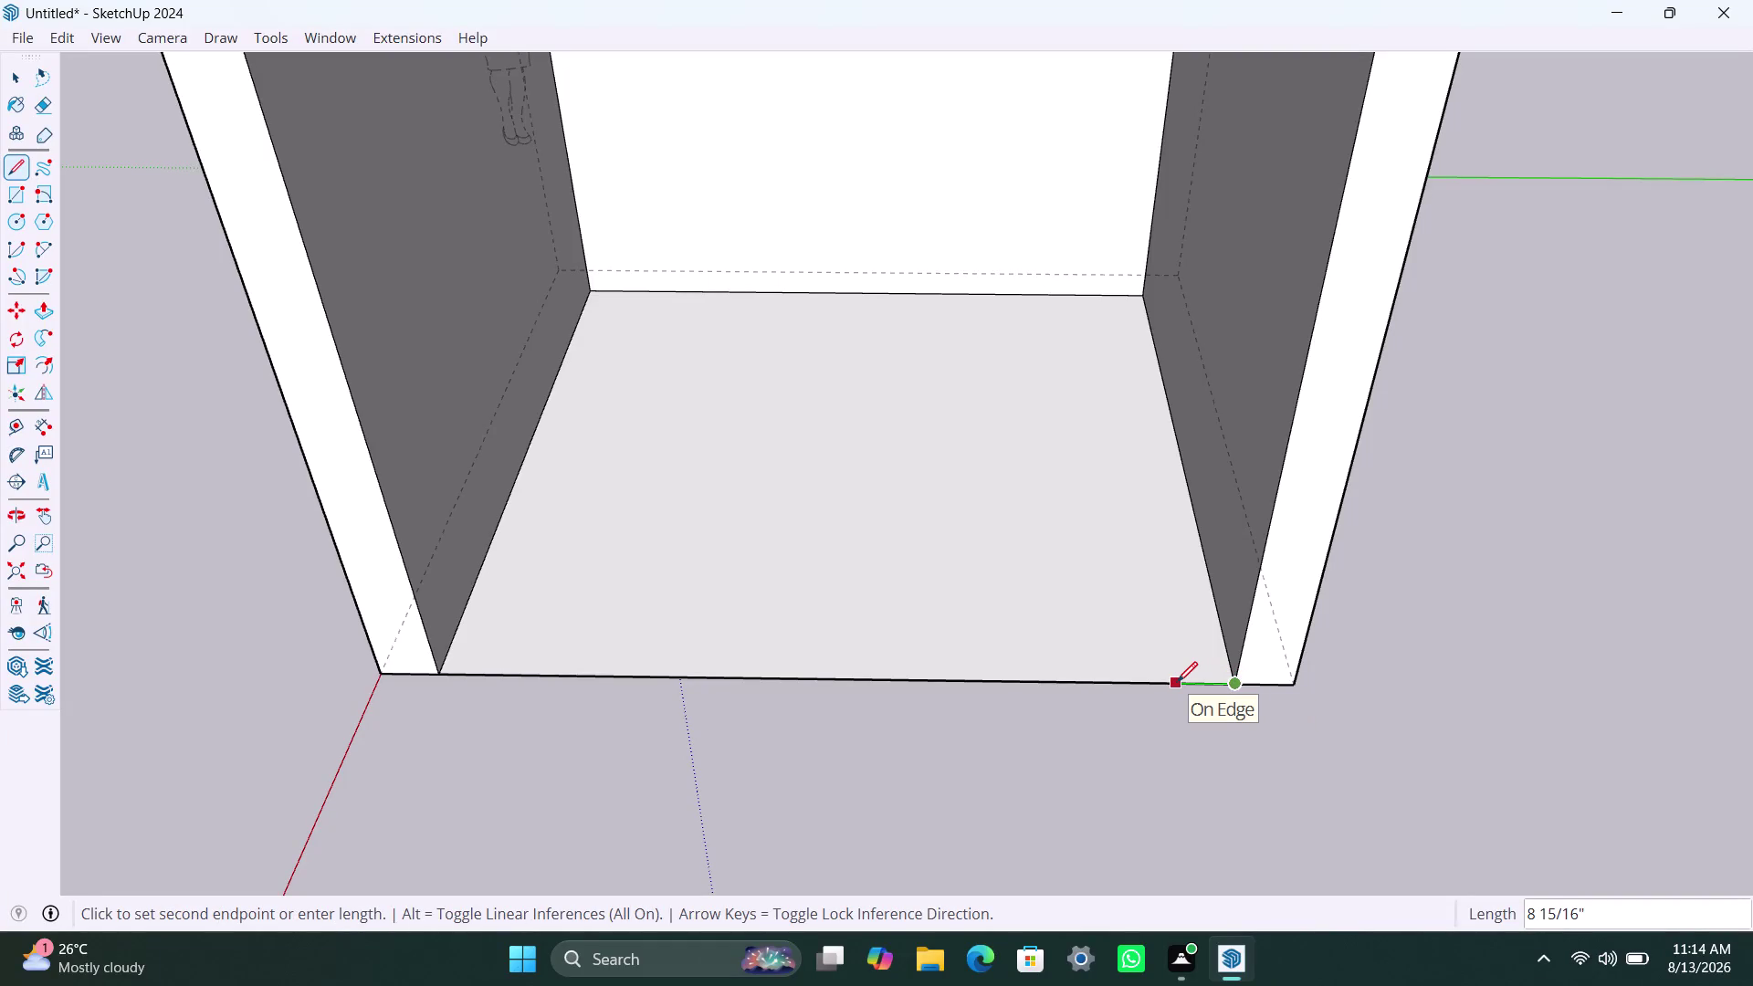
text(100mm)
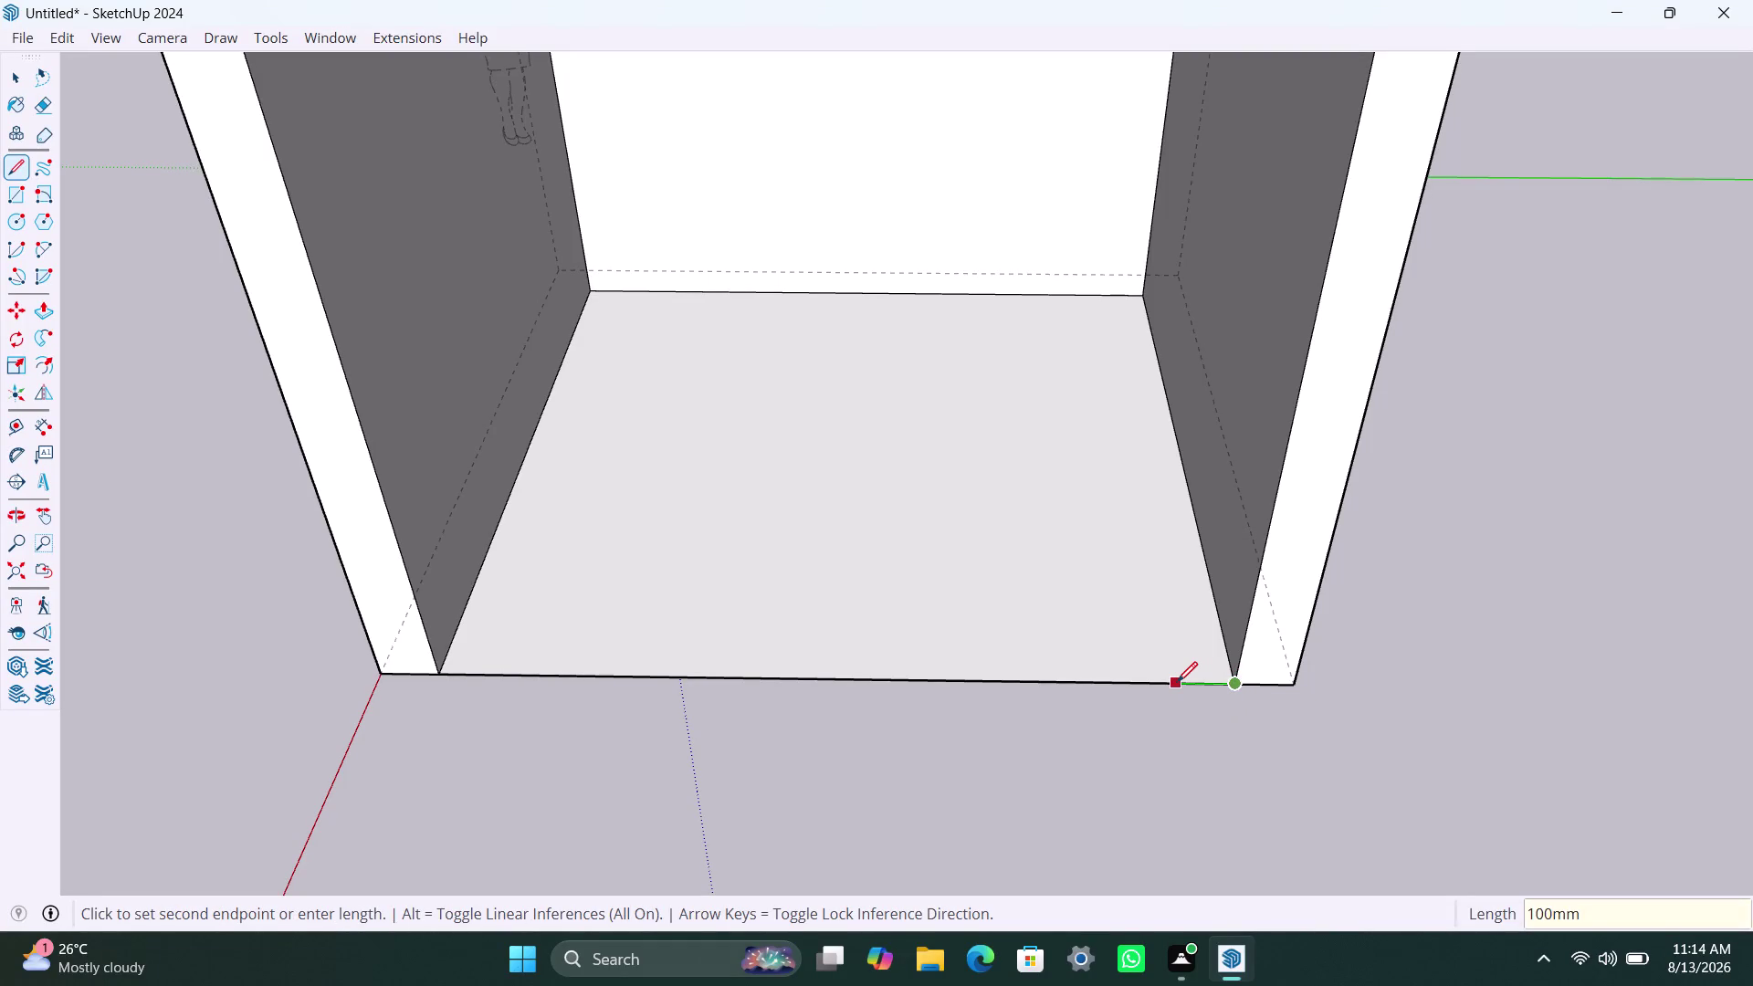
key(Return)
click(1177, 680)
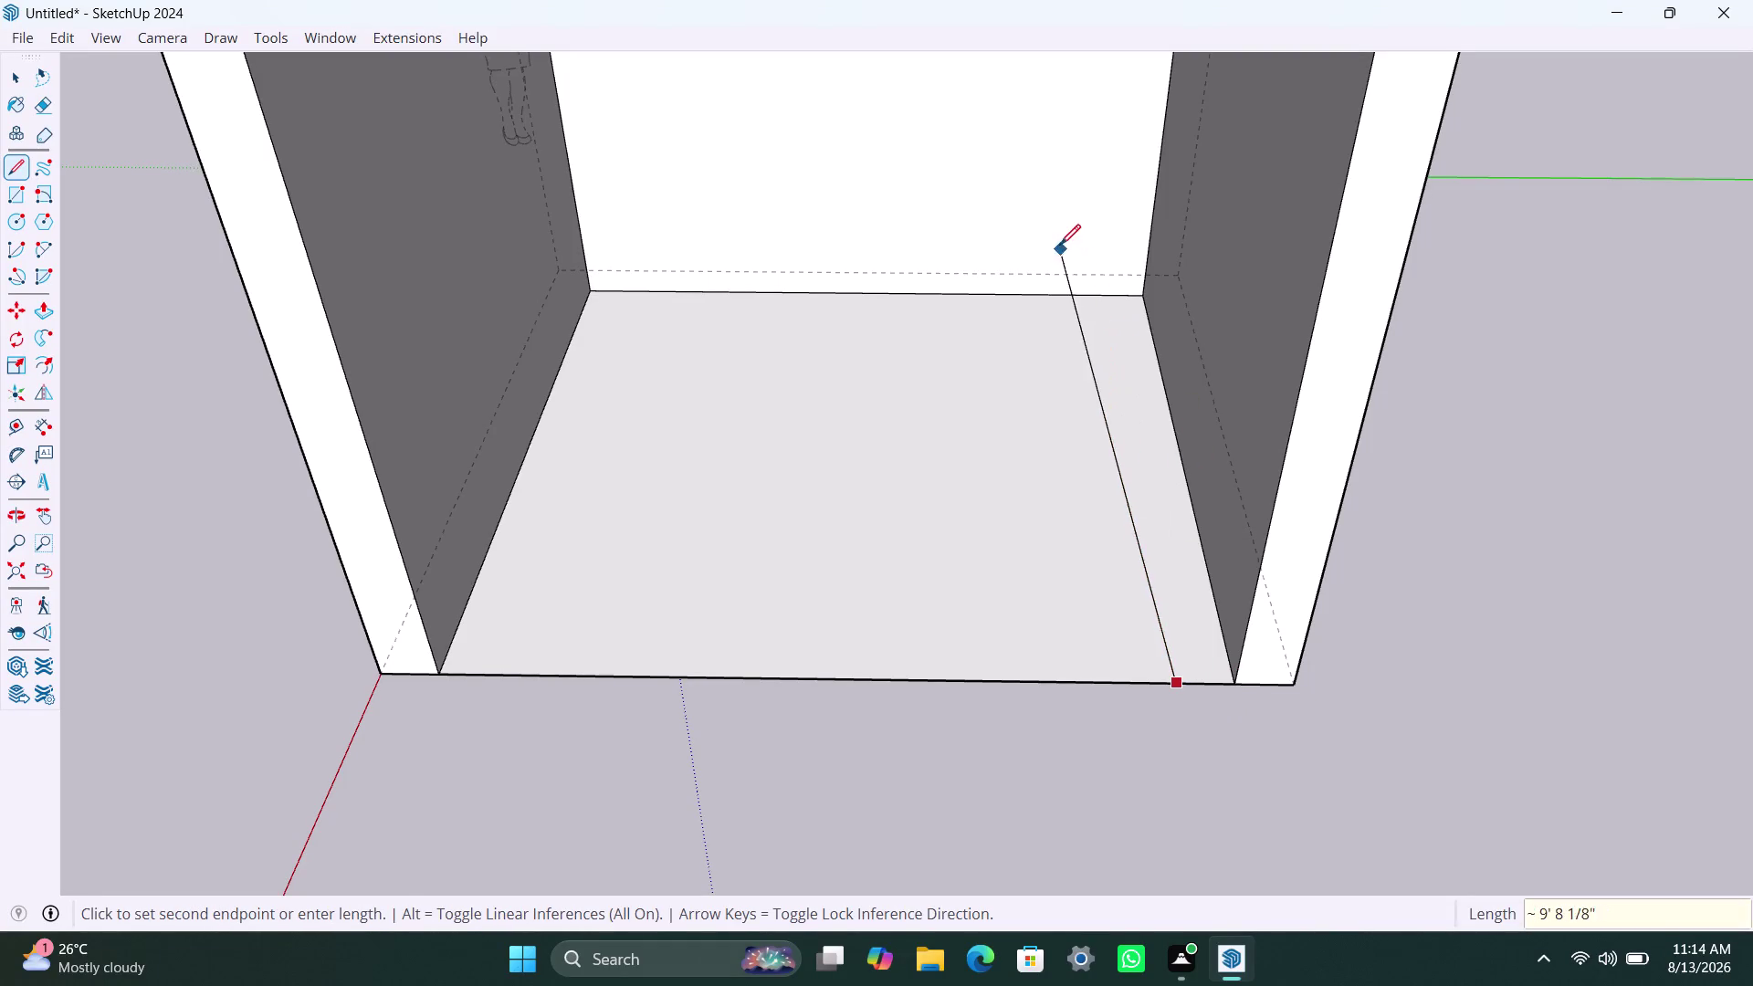
click(1099, 290)
Begin pulling up the narrow floor strip with Push/Pull.
key(Escape)
key(Escape)
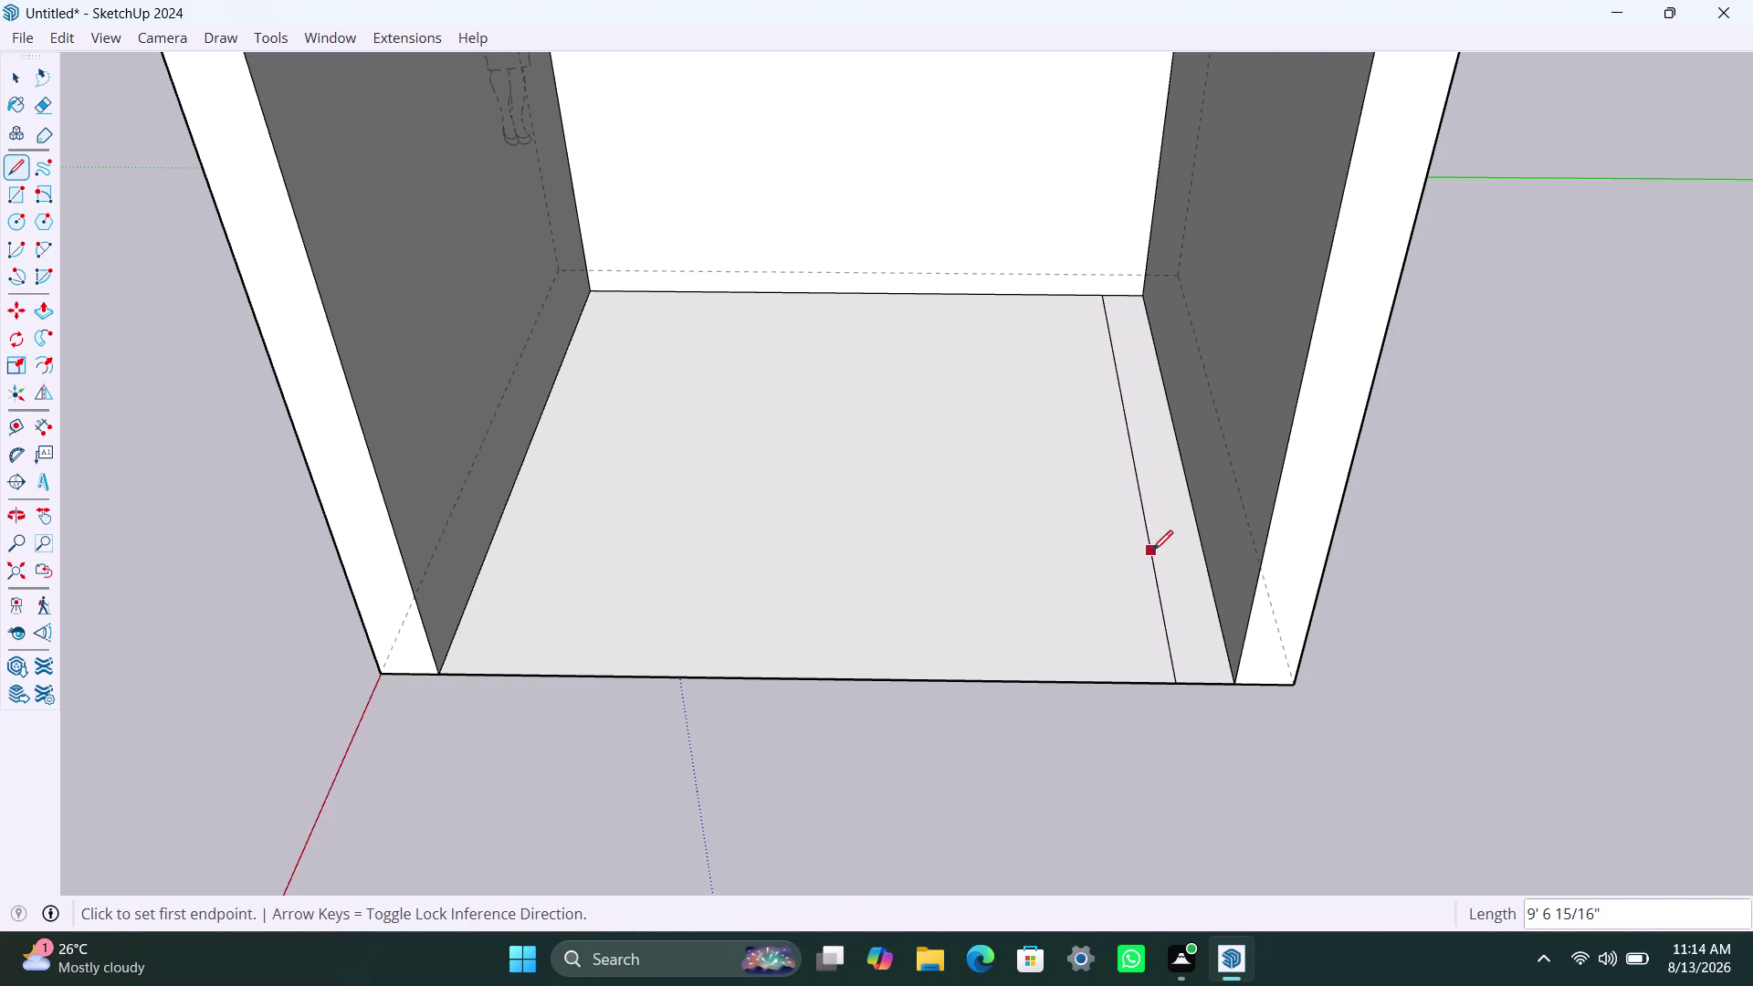
key(space)
text(p)
click(1176, 547)
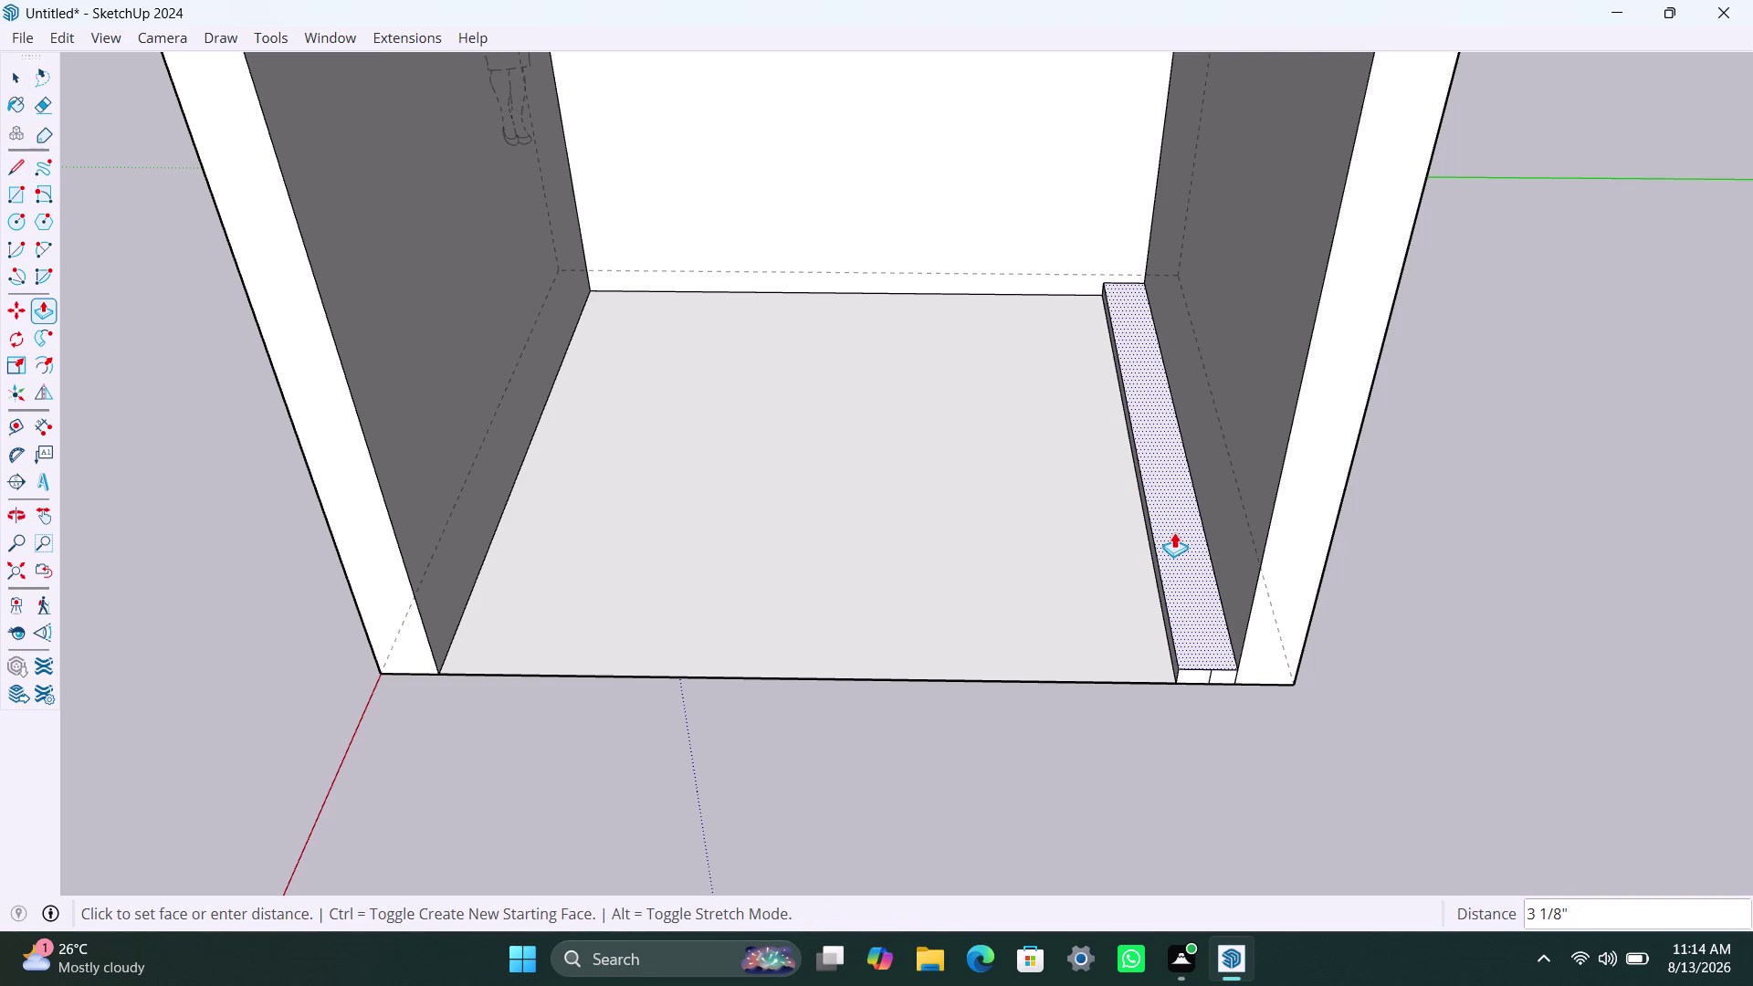